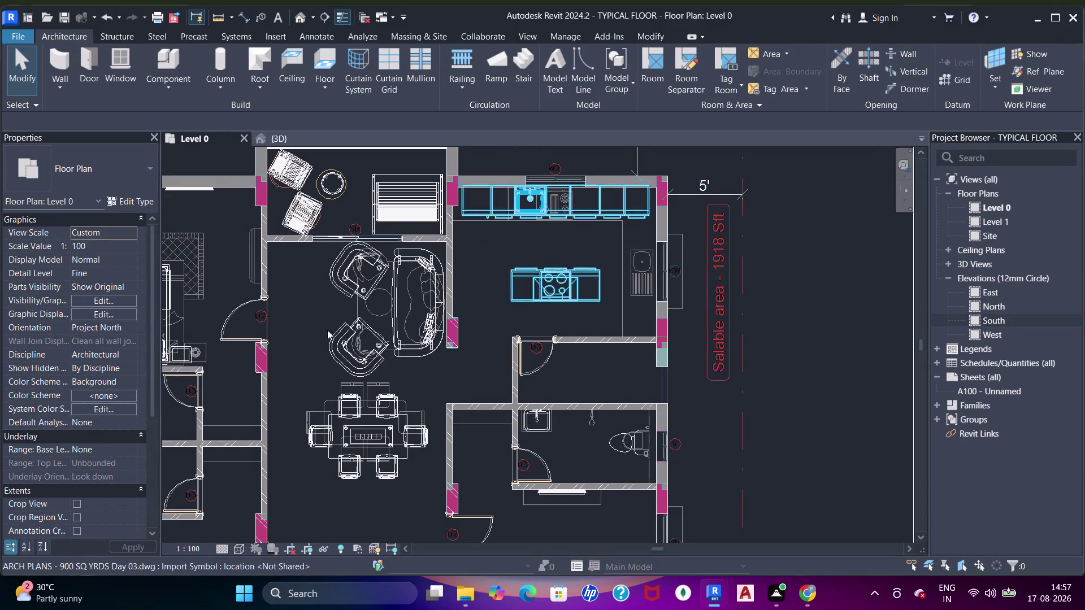
Pan across the Level 0 plan to centre the apartment blocks.
scroll(up, 3)
scroll(down, 3)
scroll(down, 3)
middle_drag(606, 319, 647, 226)
middle_drag(696, 380, 735, 253)
middle_drag(725, 383, 730, 293)
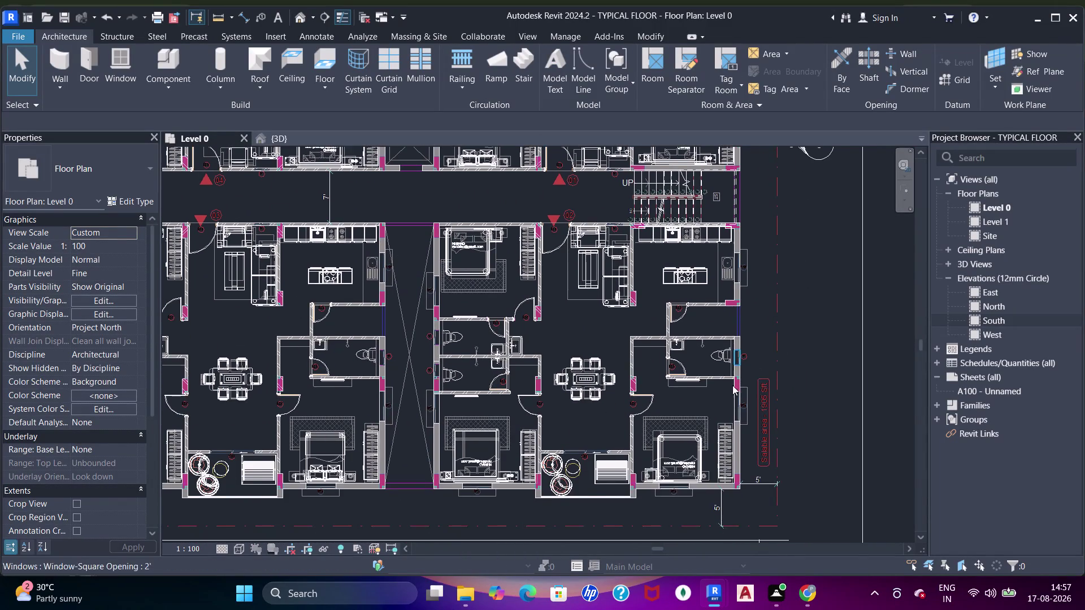
middle_drag(732, 386, 739, 340)
scroll(up, 3)
scroll(down, 3)
middle_drag(739, 340, 740, 340)
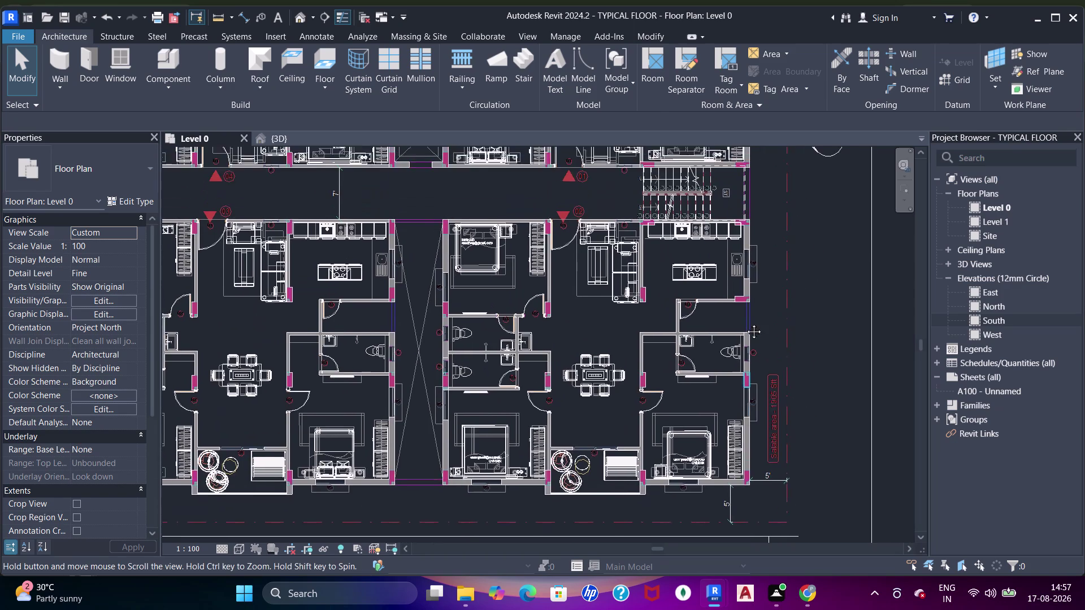
middle_drag(740, 341, 763, 271)
scroll(up, 3)
scroll(down, 3)
middle_drag(757, 303, 748, 356)
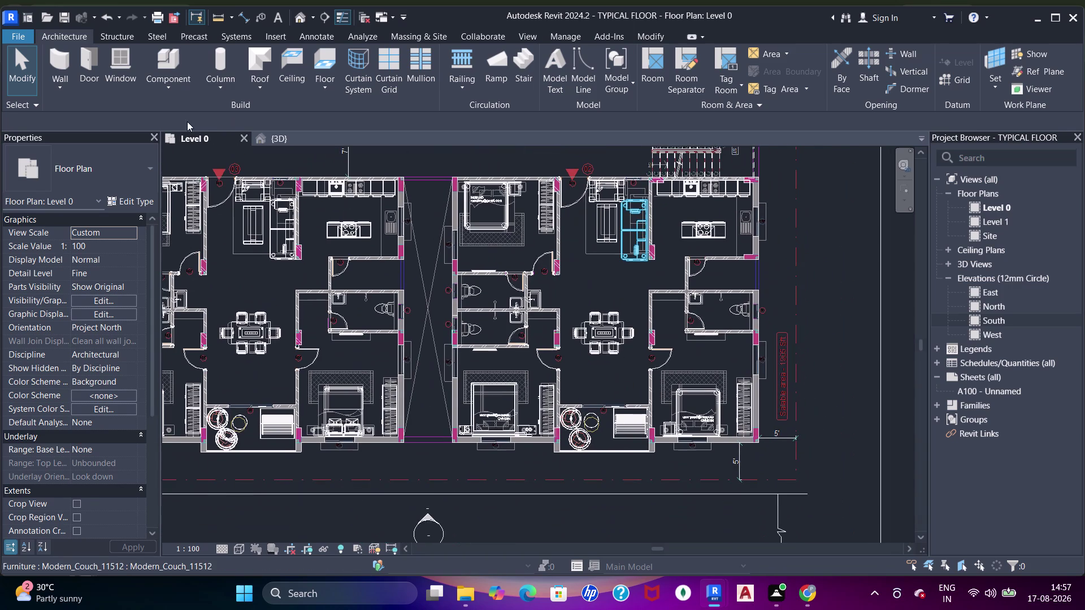
Orbit the 3D view to inspect the outer walls and toilet ventilator windows.
click(287, 137)
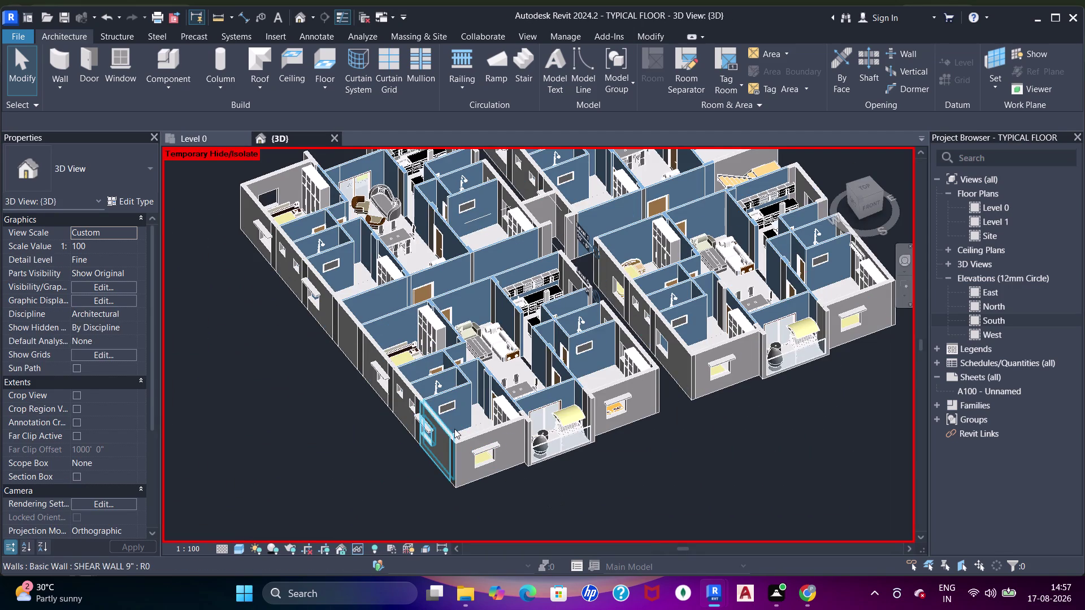
middle_drag(455, 431, 460, 400)
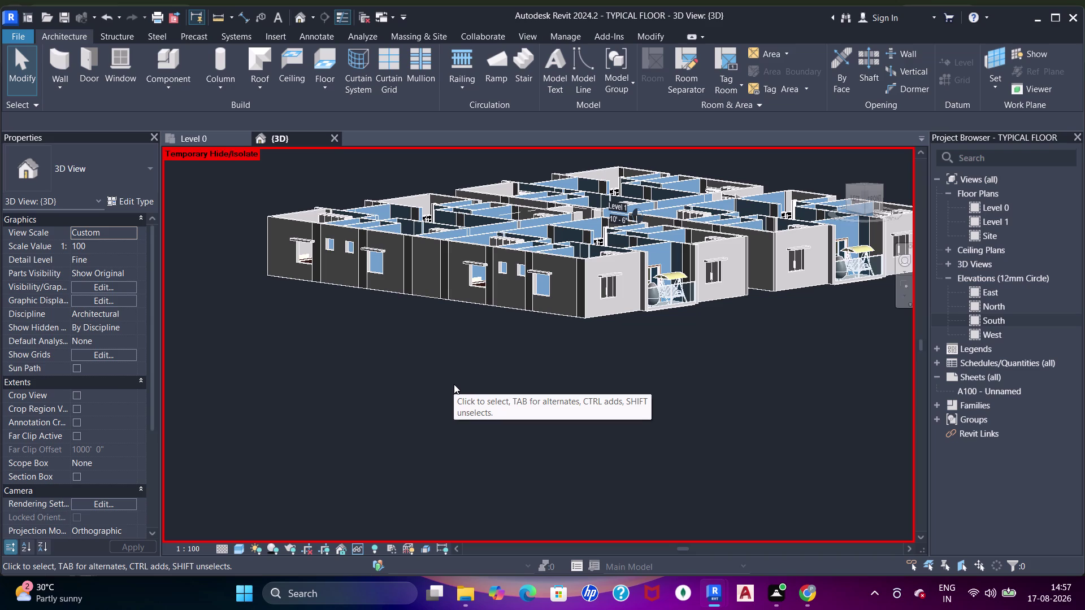
scroll(down, 3)
middle_drag(426, 245, 427, 270)
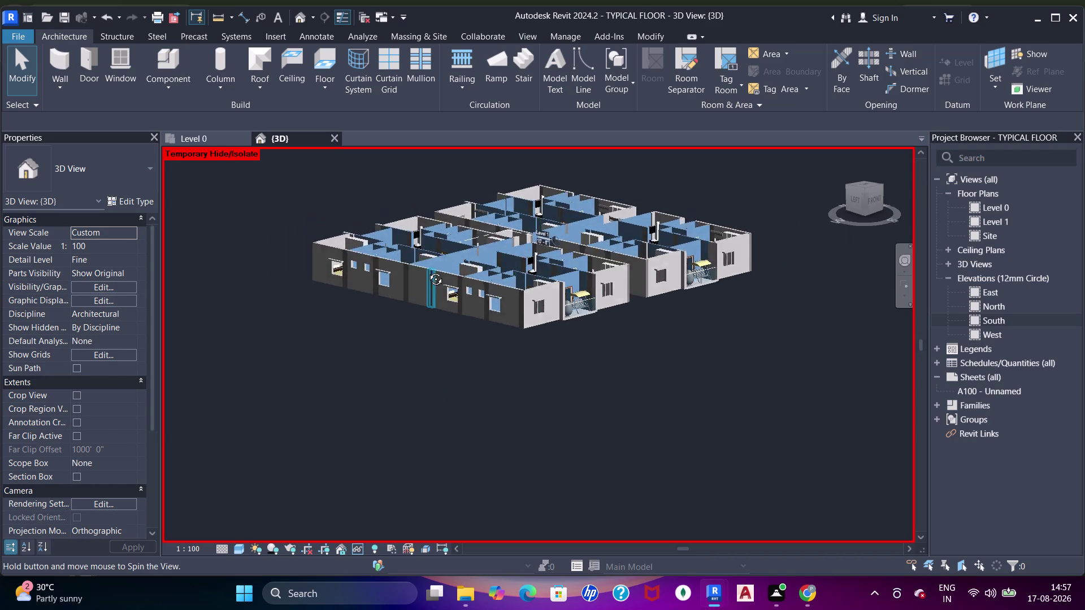
middle_drag(427, 271, 429, 292)
scroll(up, 3)
scroll(up, 3)
scroll(down, 3)
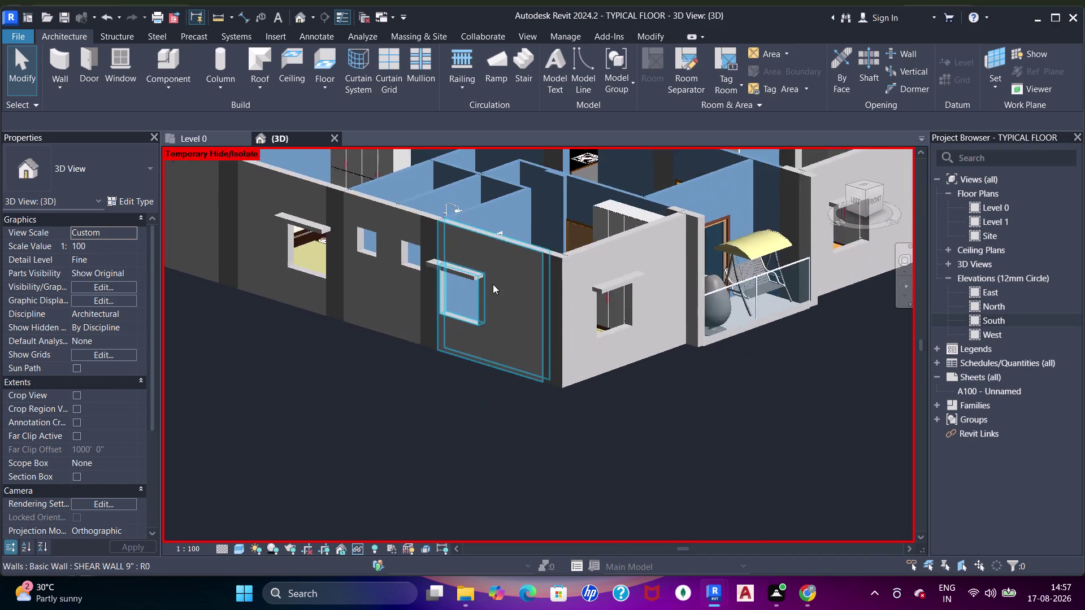
scroll(down, 3)
middle_drag(435, 282, 668, 282)
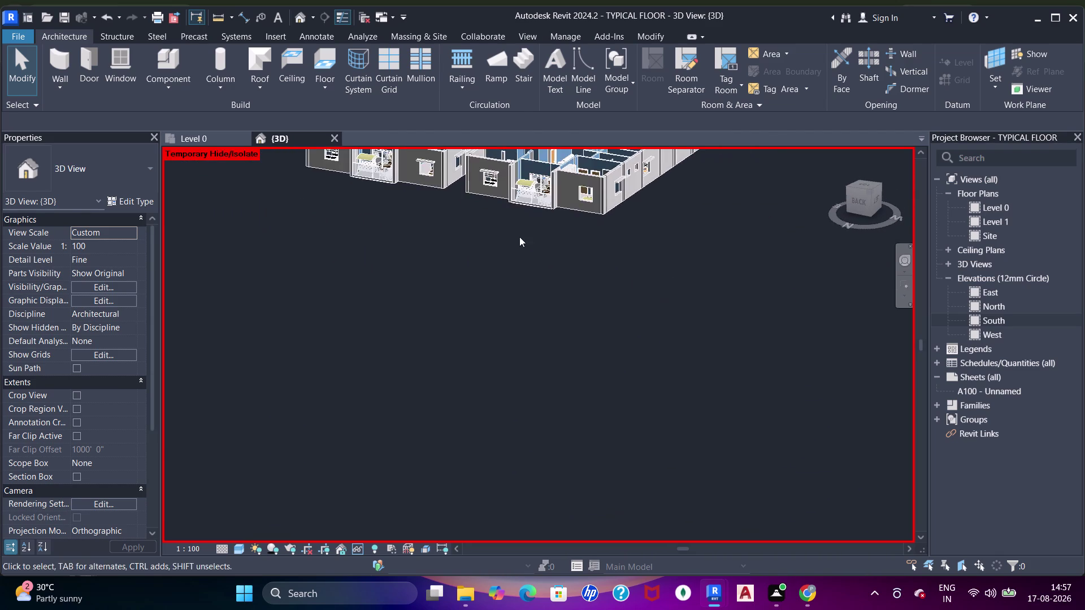
middle_drag(524, 250, 638, 424)
middle_drag(425, 335, 592, 328)
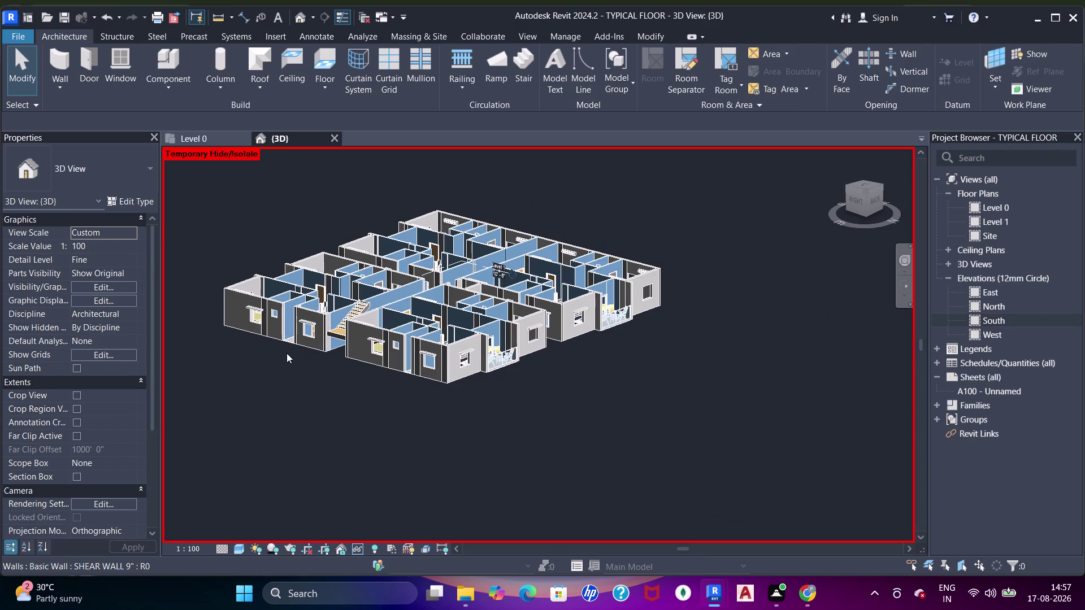
middle_drag(286, 353, 557, 383)
middle_drag(467, 378, 470, 378)
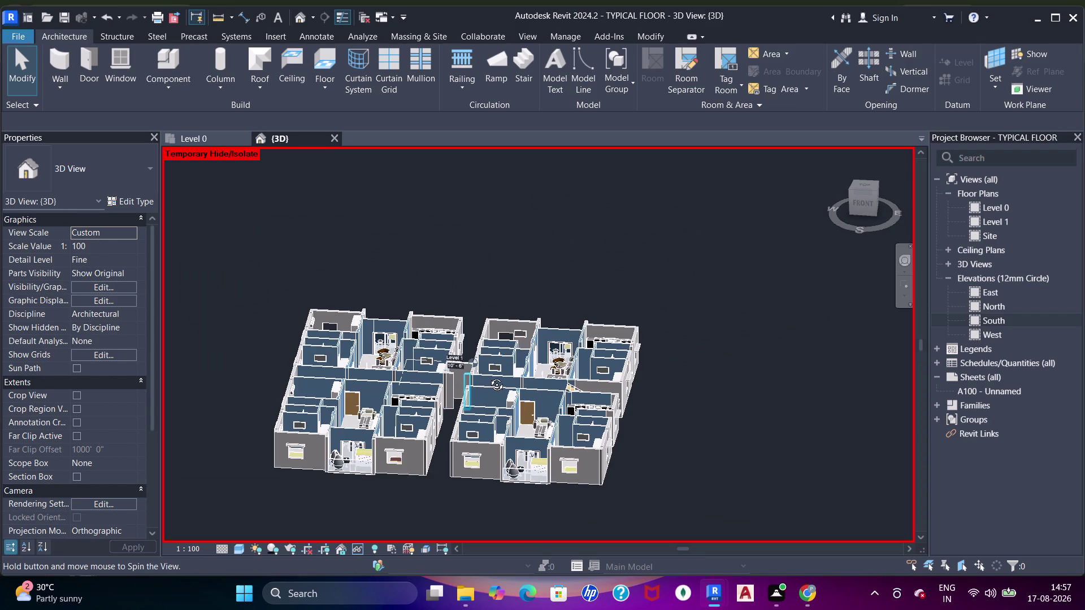
middle_drag(470, 378, 620, 350)
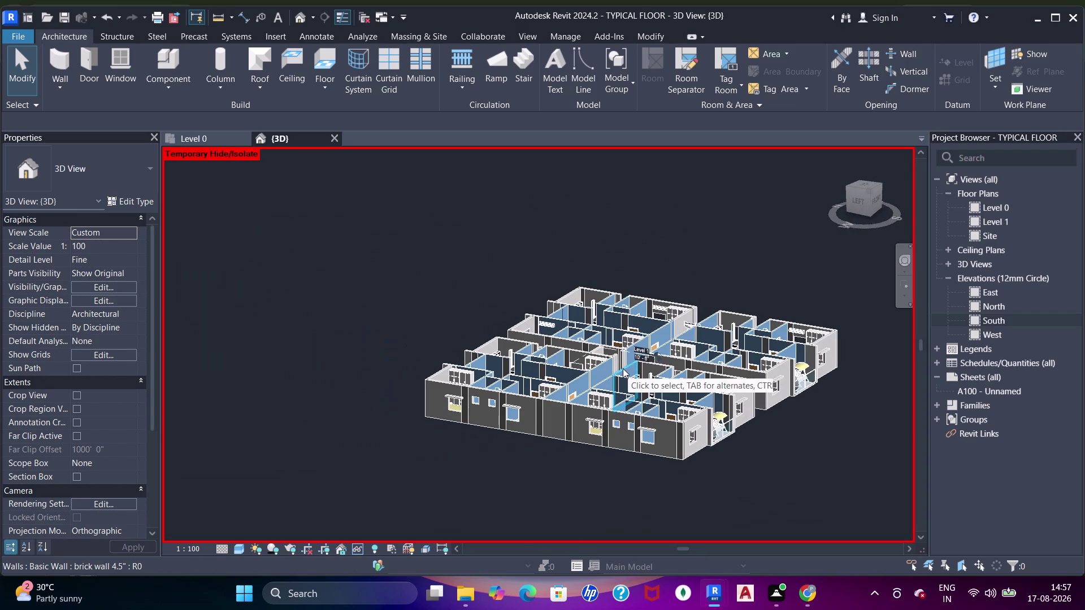
scroll(up, 3)
Back in the Level 0 plan, zoom in on the right-hand unit's toilet ventilator window.
click(180, 136)
scroll(down, 3)
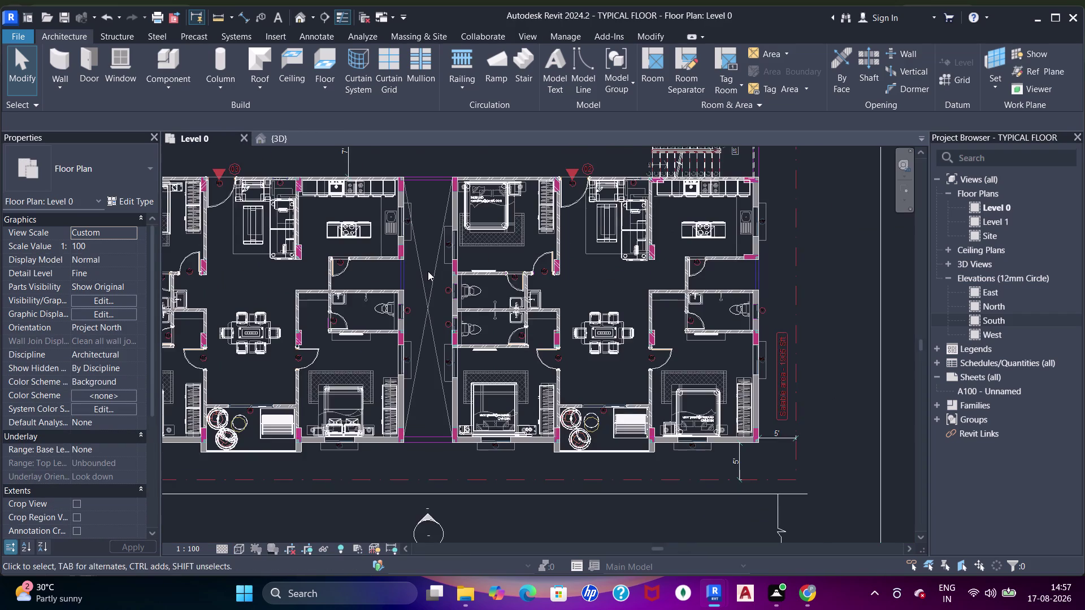
scroll(down, 3)
middle_drag(705, 234, 651, 301)
scroll(up, 3)
scroll(up, 3)
middle_drag(456, 409, 512, 324)
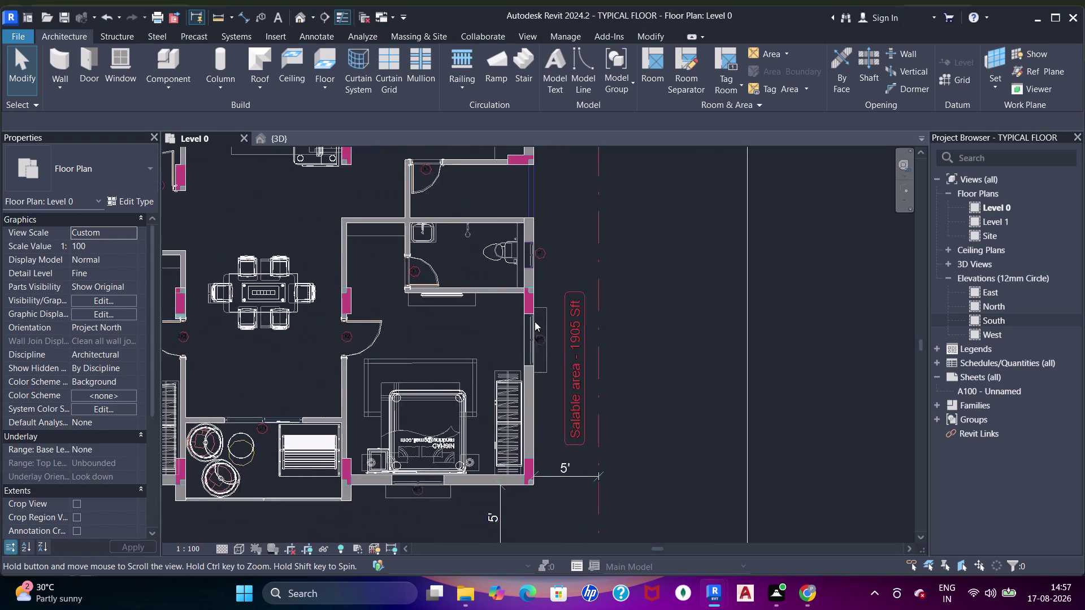
scroll(up, 3)
scroll(down, 3)
middle_drag(572, 204, 567, 362)
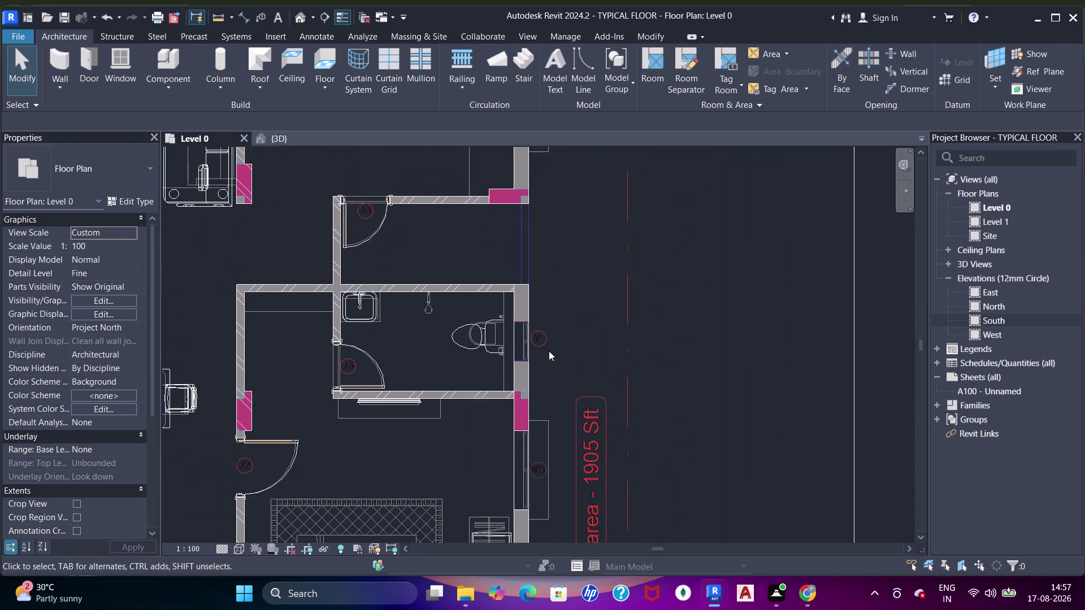
scroll(up, 3)
middle_drag(535, 288, 536, 328)
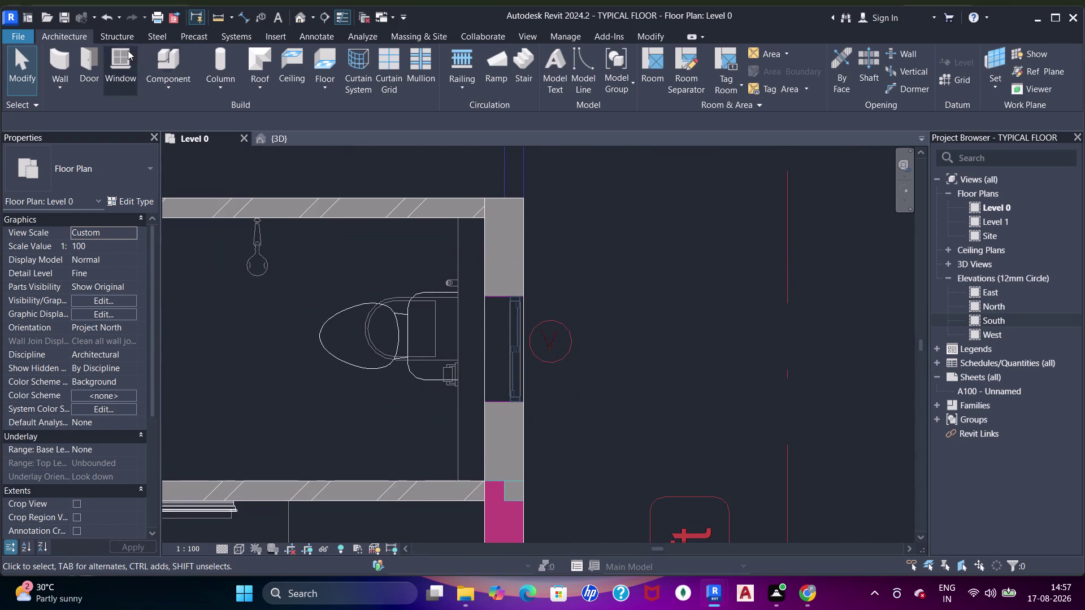
click(321, 62)
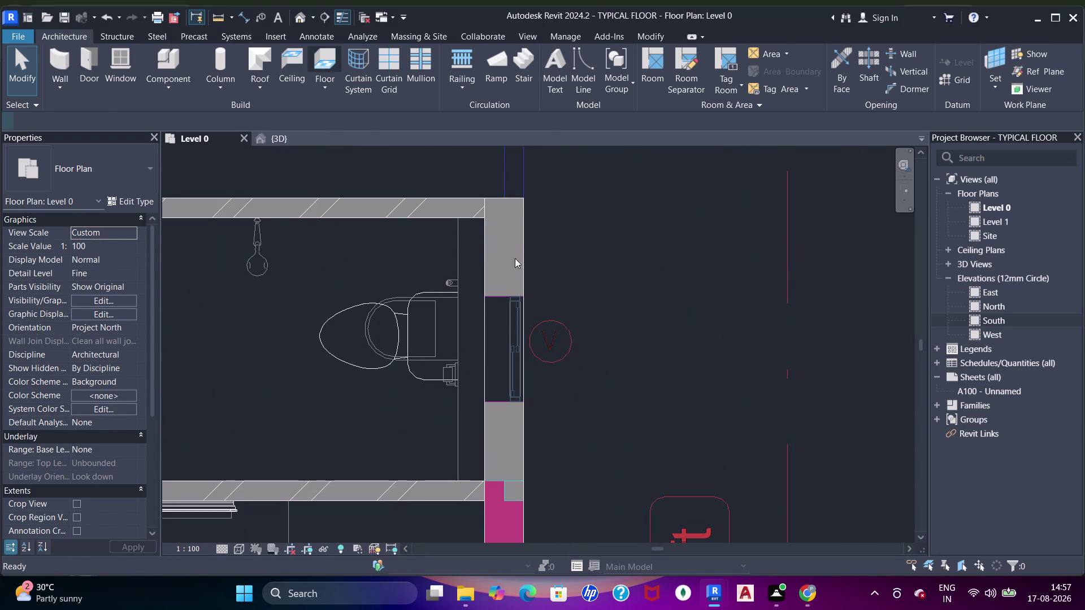
scroll(up, 3)
middle_drag(530, 318, 527, 287)
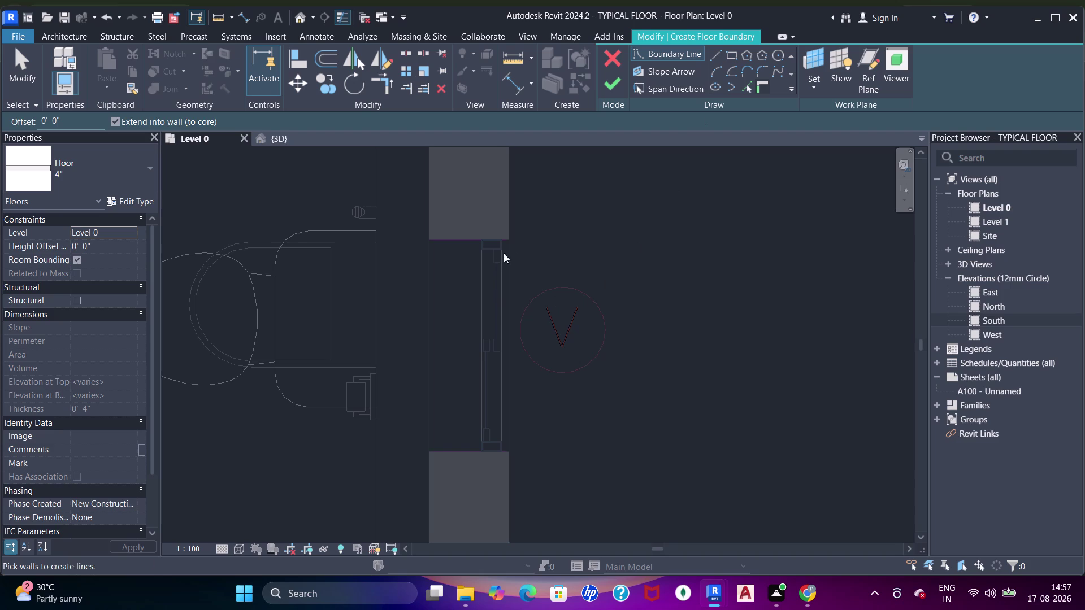
Draw the top, side and bottom boundary lines around the ventilator window.
click(720, 56)
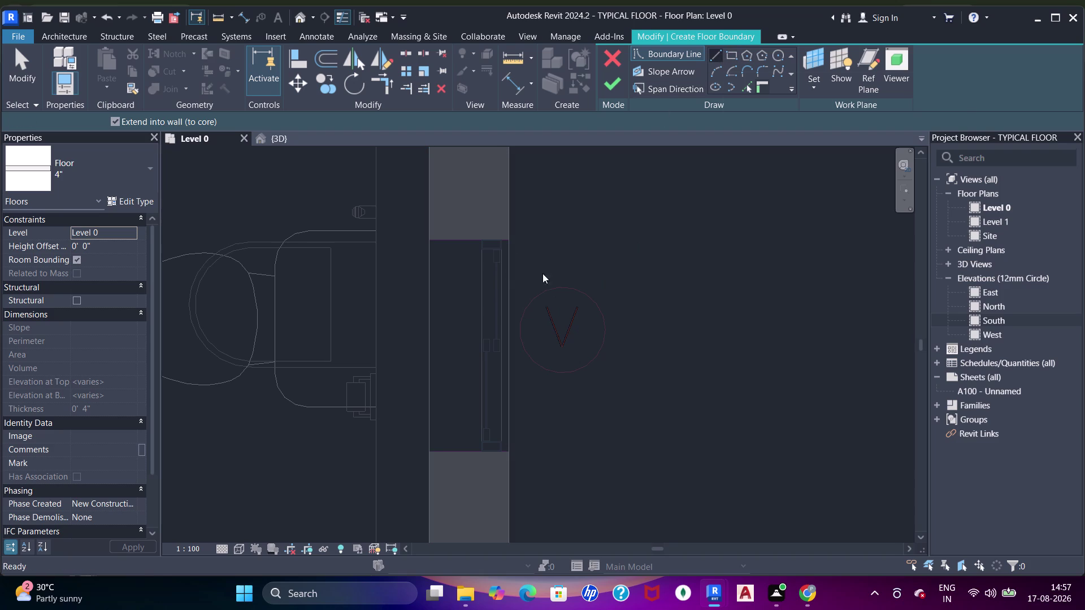
click(506, 236)
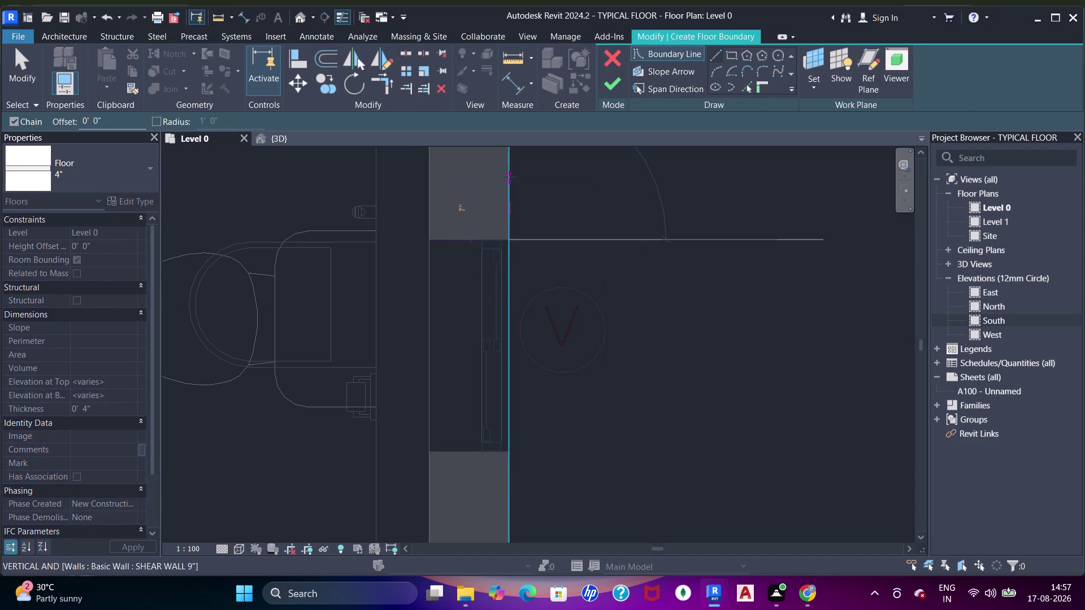
click(509, 186)
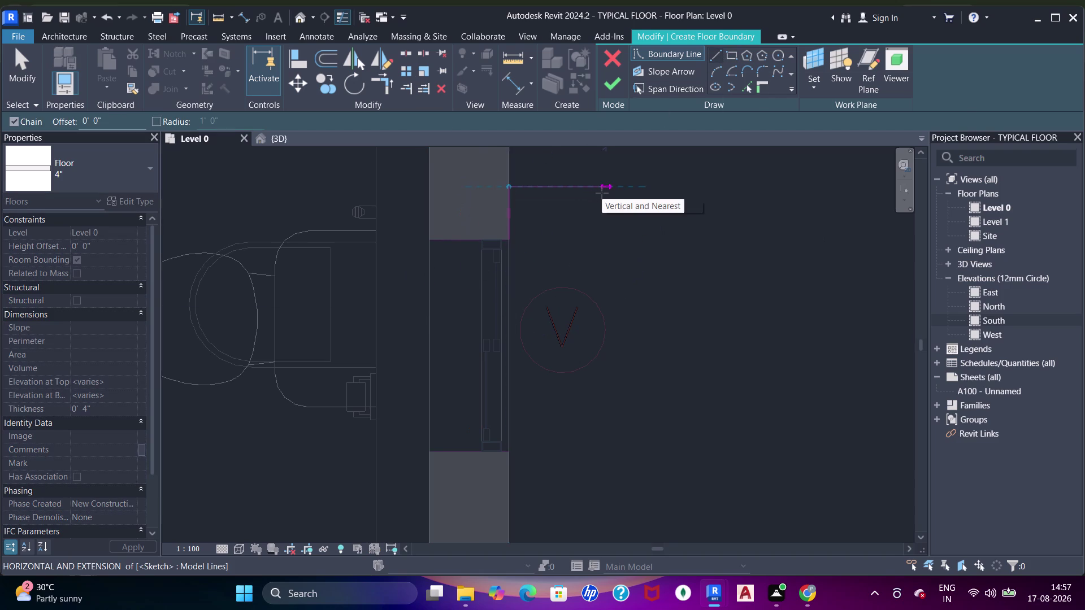
middle_drag(599, 197, 593, 295)
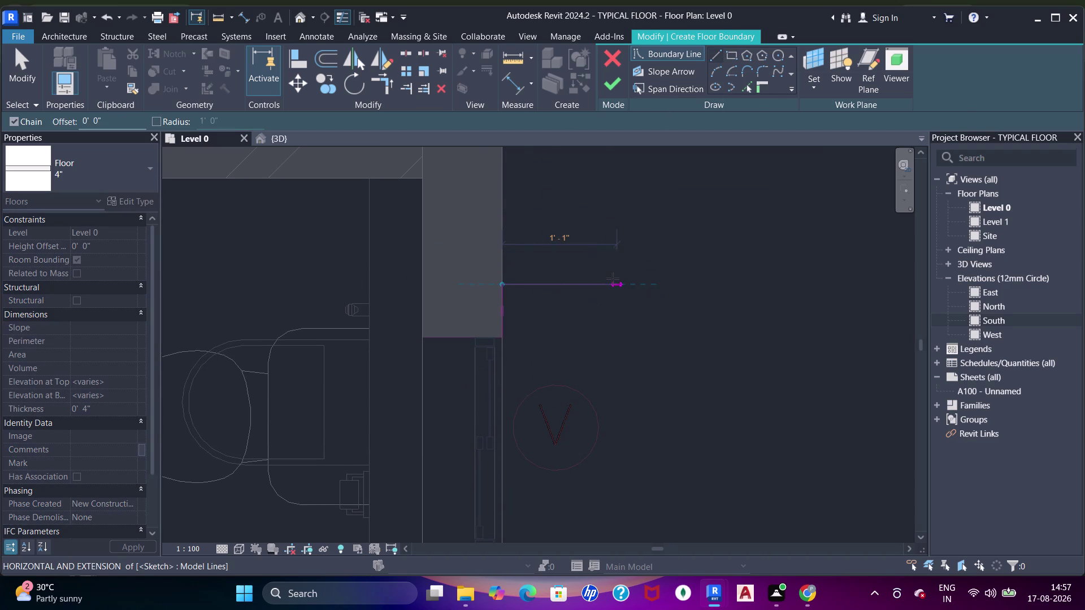
click(604, 278)
scroll(down, 3)
middle_drag(608, 401, 594, 185)
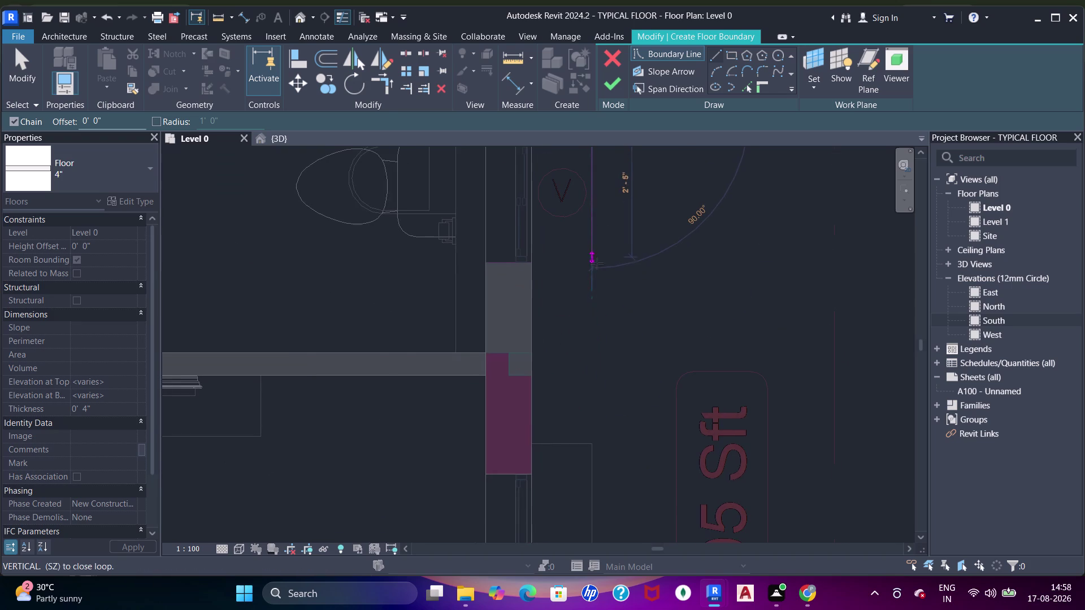
click(596, 282)
key(Escape)
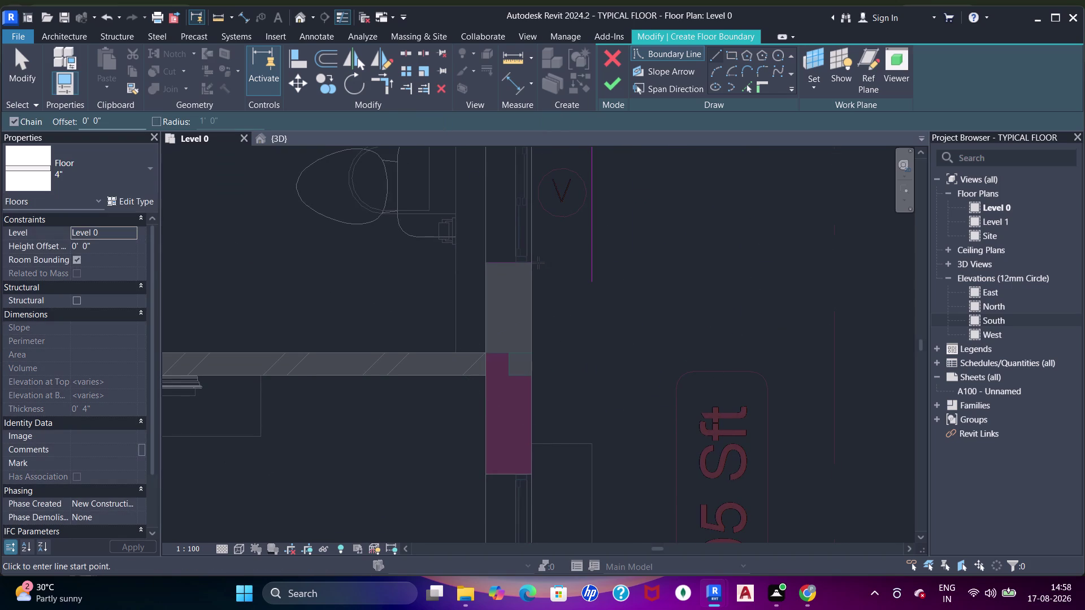
click(534, 261)
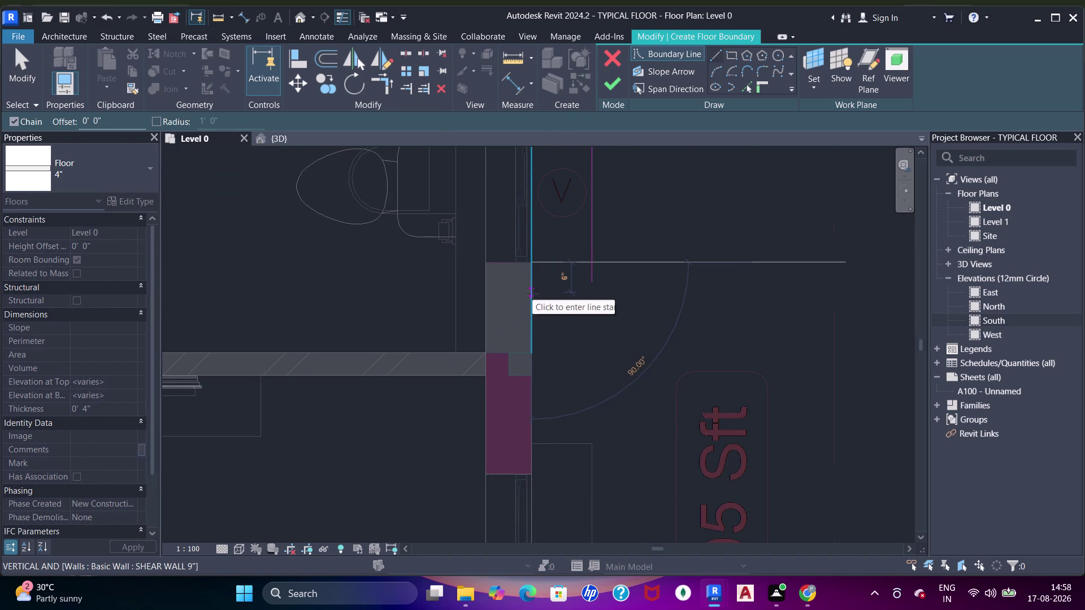
click(532, 294)
click(579, 291)
key(Escape)
key(Escape)
Close the rectangle's corners with Trim/Extend to Corner (TR).
key(t)
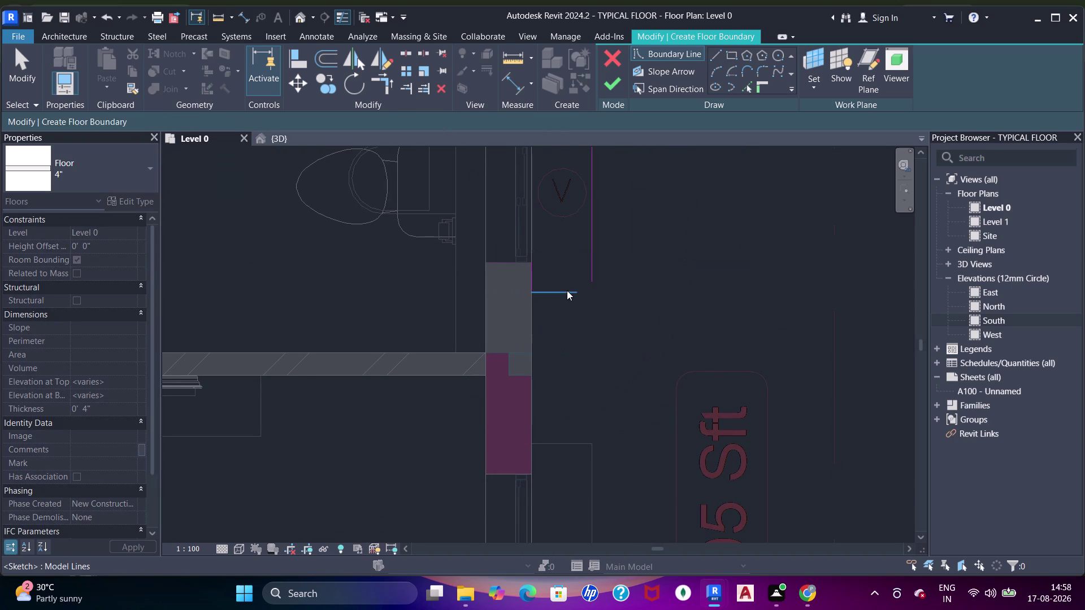
key(r)
click(568, 291)
drag(591, 276, 580, 280)
click(533, 275)
scroll(down, 3)
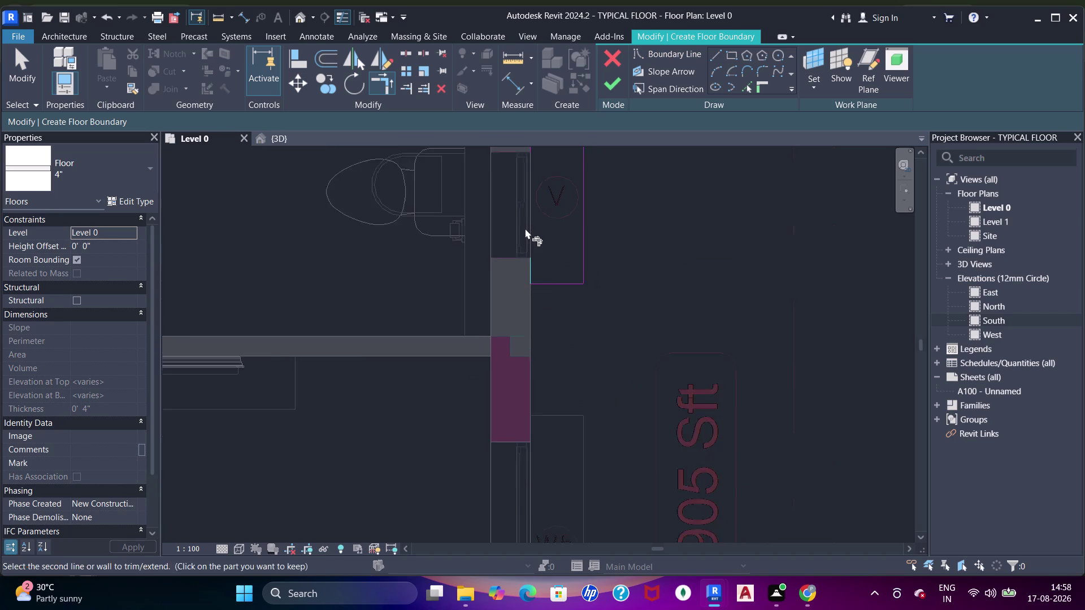
scroll(down, 3)
middle_drag(527, 226, 548, 372)
click(557, 305)
click(553, 302)
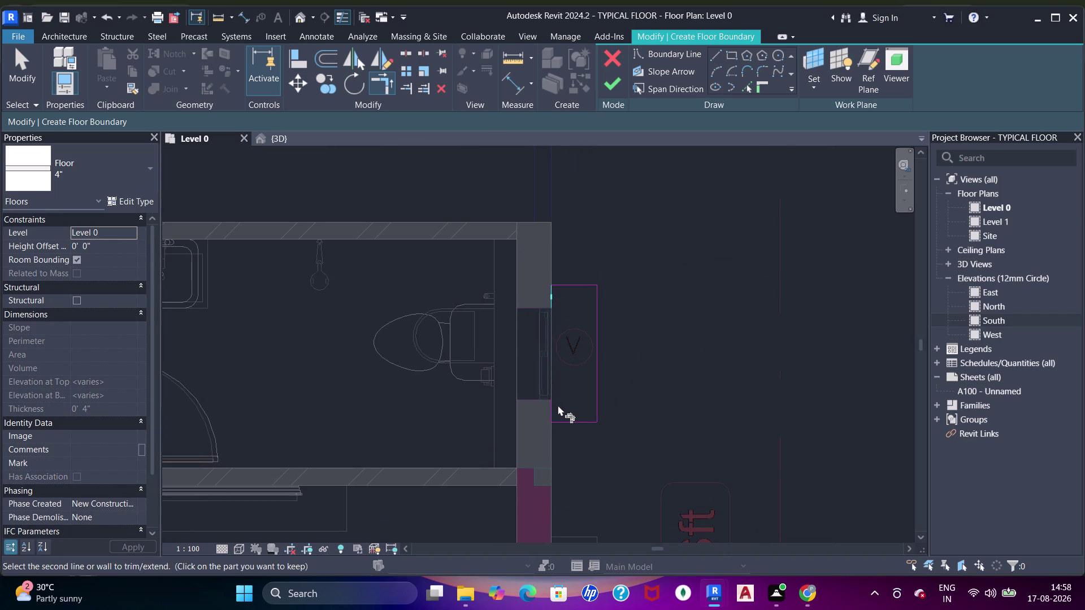
click(558, 405)
click(554, 405)
click(552, 307)
scroll(down, 3)
middle_drag(562, 275, 531, 261)
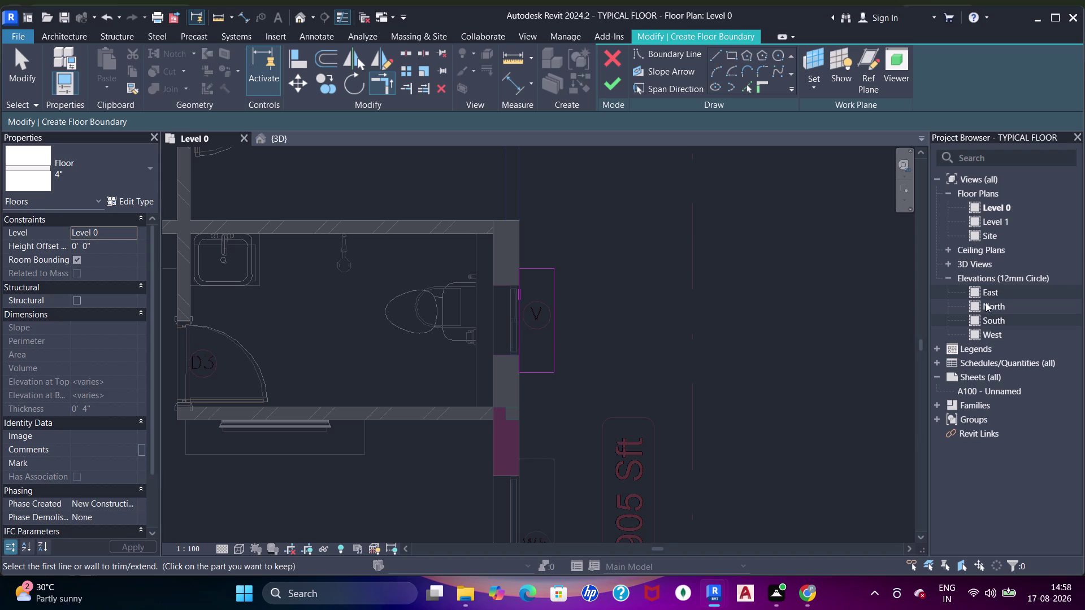
scroll(down, 3)
scroll(up, 3)
scroll(down, 3)
middle_drag(571, 337, 593, 368)
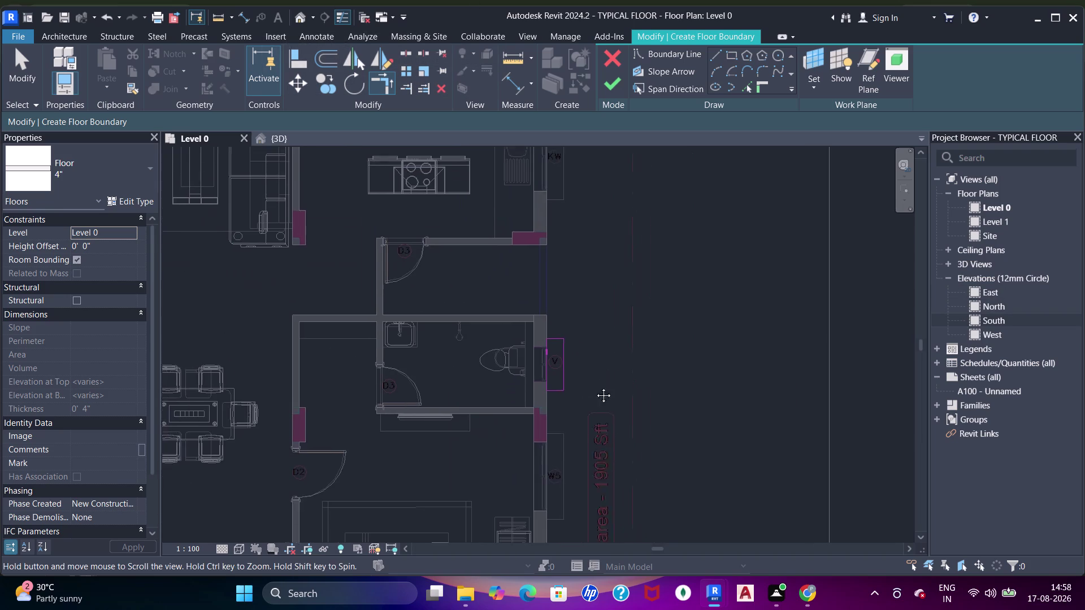
middle_drag(592, 368, 597, 403)
scroll(down, 3)
middle_drag(583, 378, 589, 338)
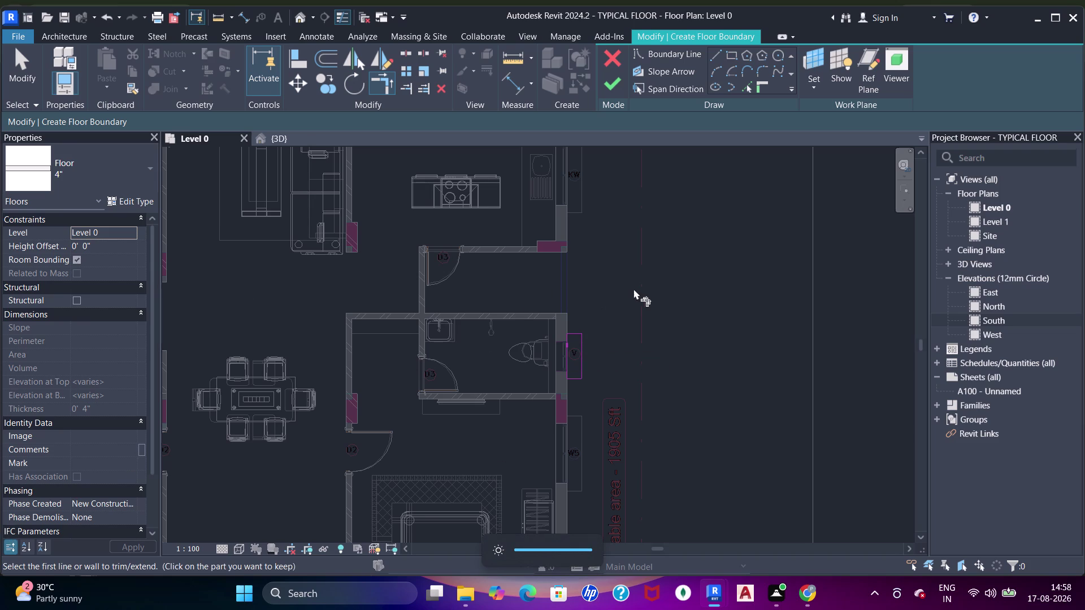
scroll(down, 3)
middle_drag(623, 331, 612, 366)
scroll(up, 3)
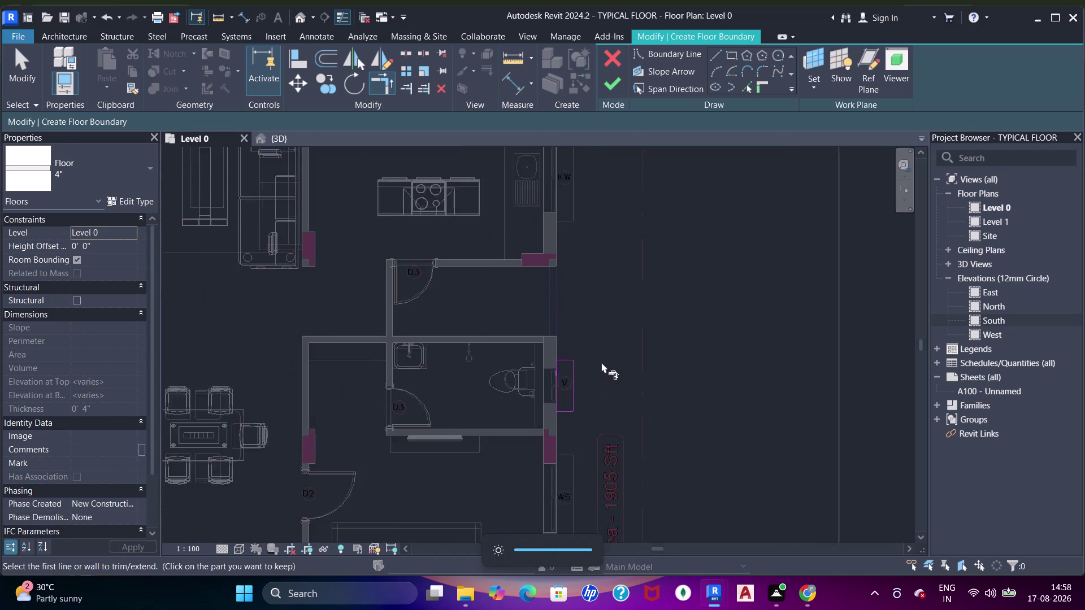
Window-select all lines of the small floor sketch and pick the move start point.
key(Escape)
key(Escape)
key(Escape)
drag(606, 329, 529, 447)
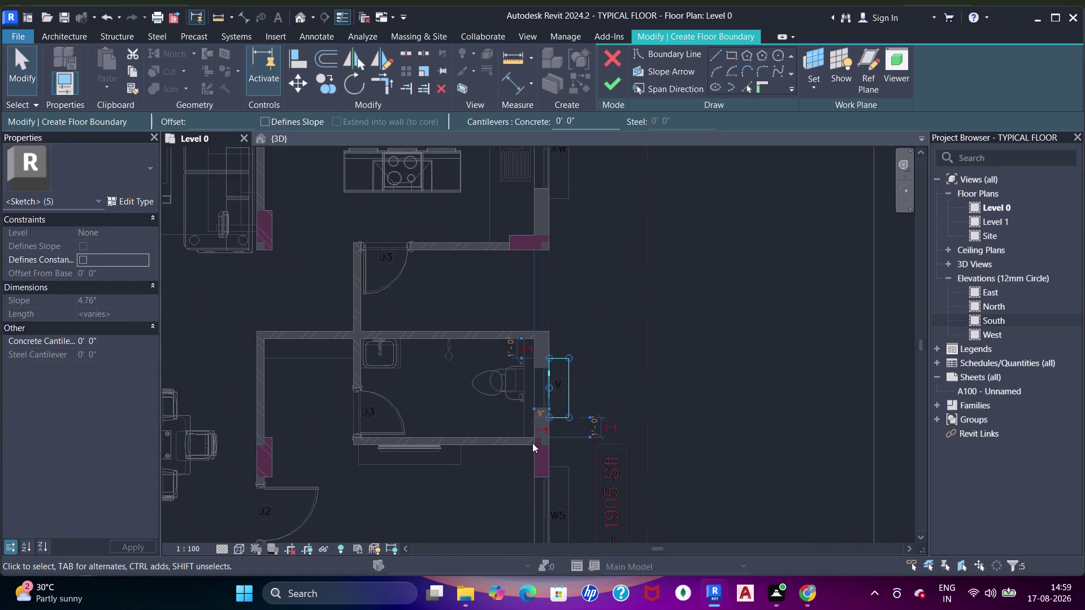
key(c)
key(o)
scroll(up, 3)
scroll(up, 3)
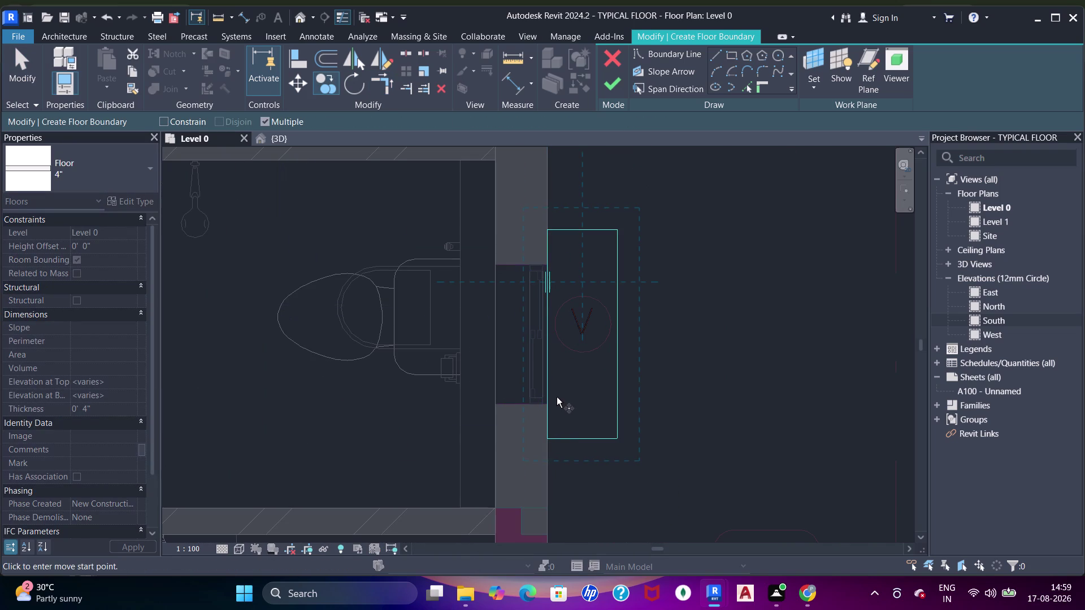
click(553, 399)
Place the sketch rectangle on the wall over the toilet ventilator window.
scroll(down, 3)
middle_drag(579, 232, 567, 463)
scroll(down, 3)
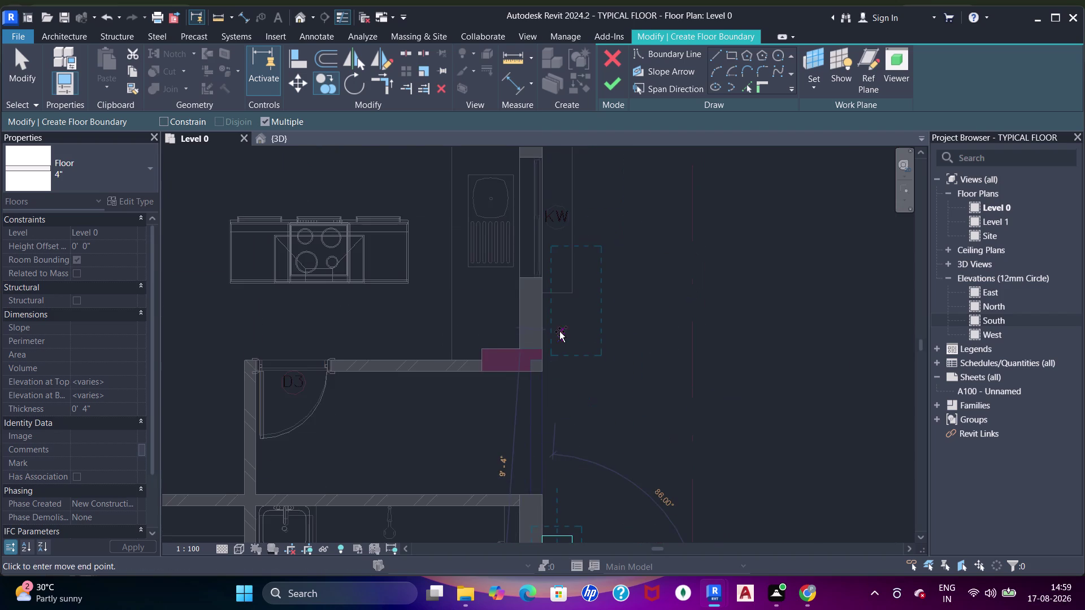
middle_drag(557, 264, 561, 474)
middle_drag(561, 265, 572, 425)
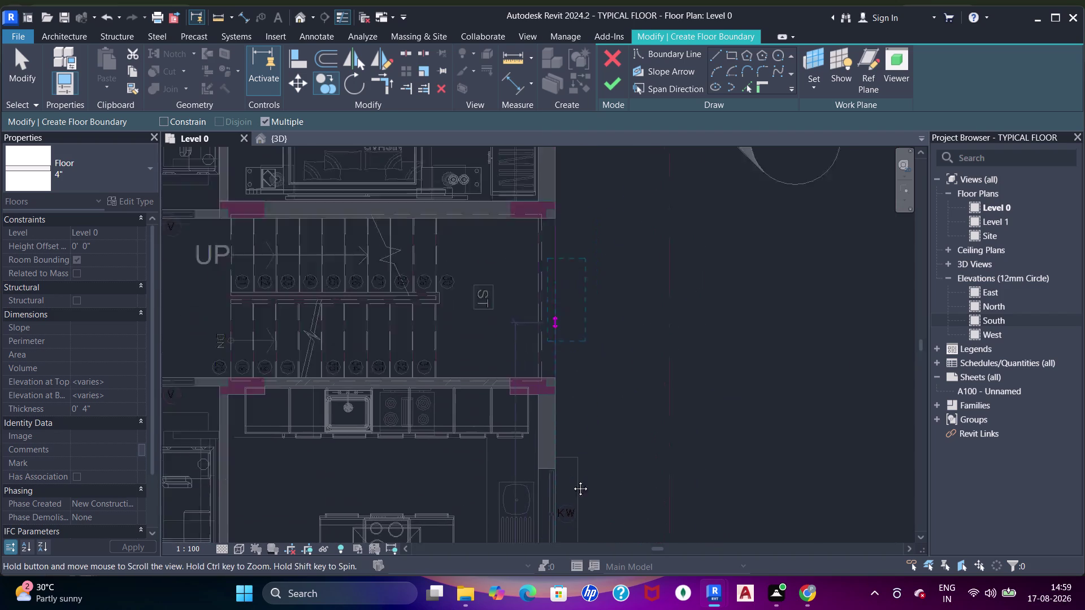
middle_drag(572, 425, 570, 511)
middle_drag(579, 323, 575, 578)
scroll(up, 3)
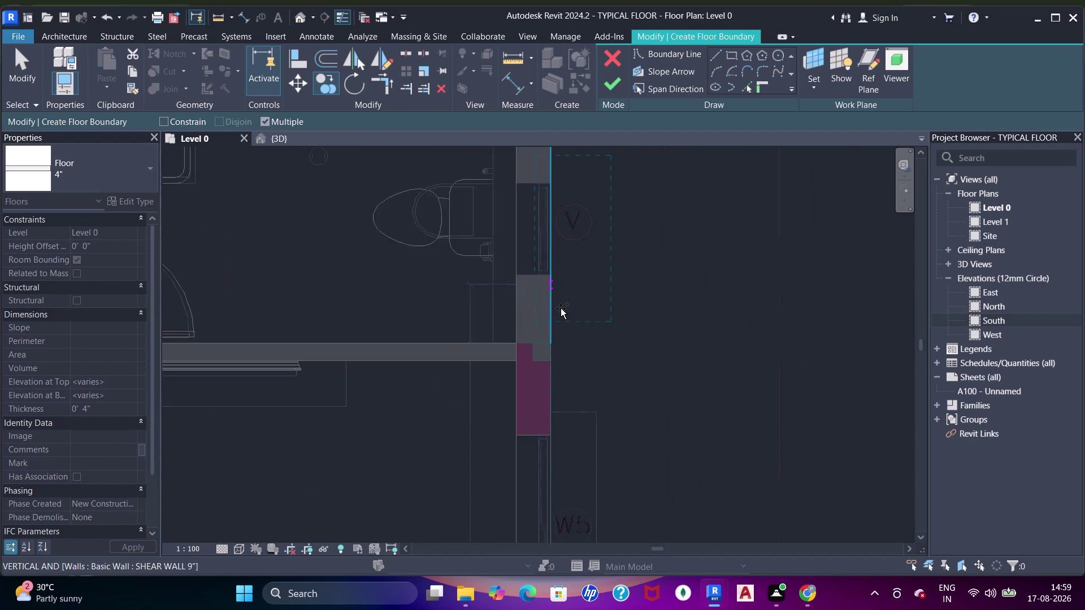
scroll(up, 3)
click(537, 234)
scroll(down, 3)
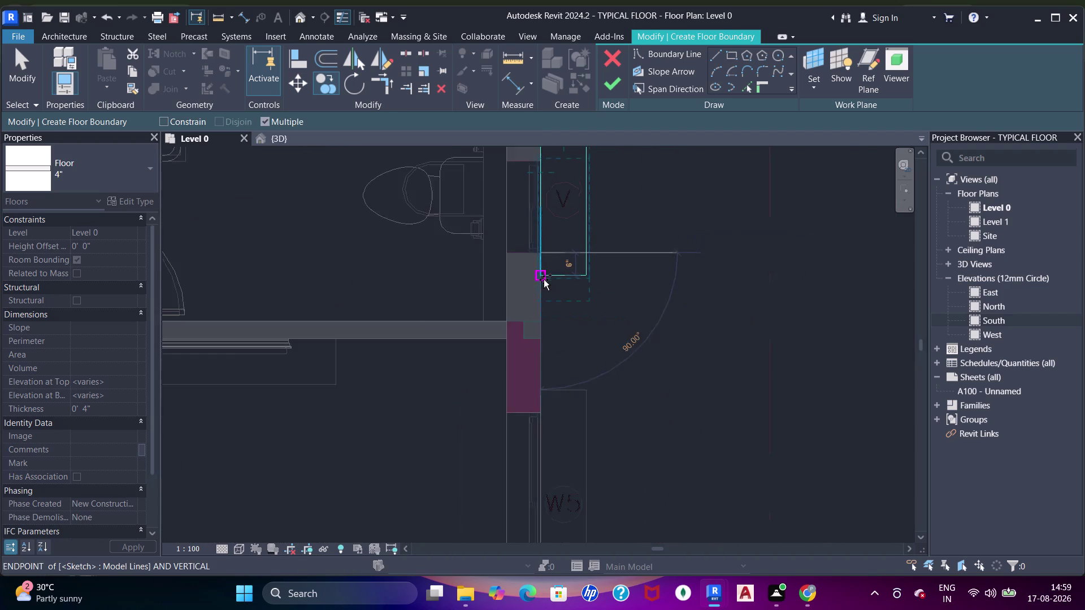
scroll(down, 3)
middle_drag(558, 362, 576, 464)
middle_drag(588, 212, 585, 288)
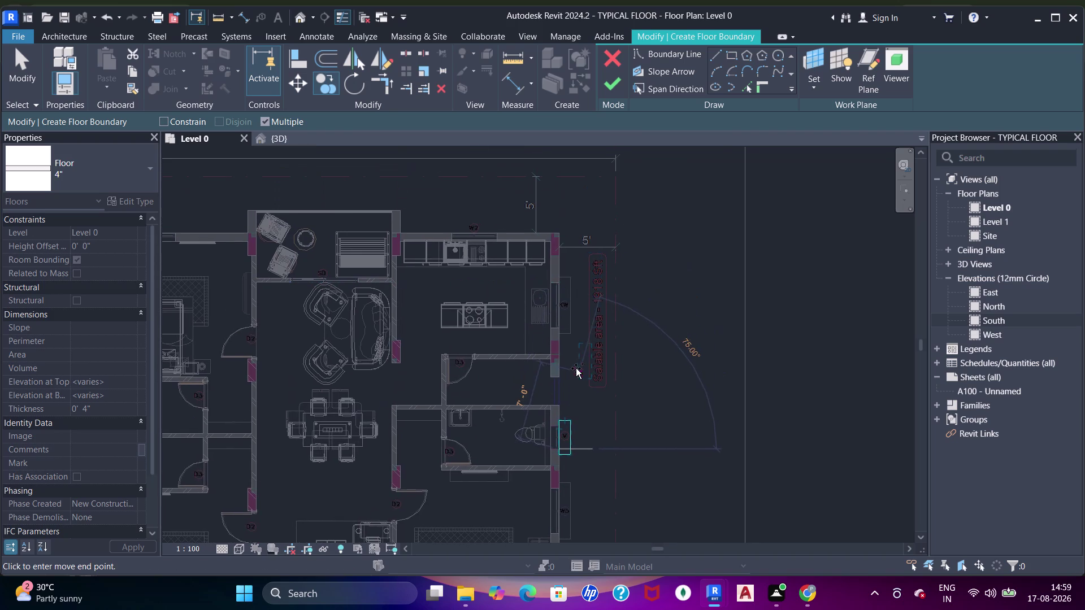
scroll(down, 3)
middle_drag(583, 403, 635, 157)
middle_drag(582, 438, 591, 265)
scroll(up, 3)
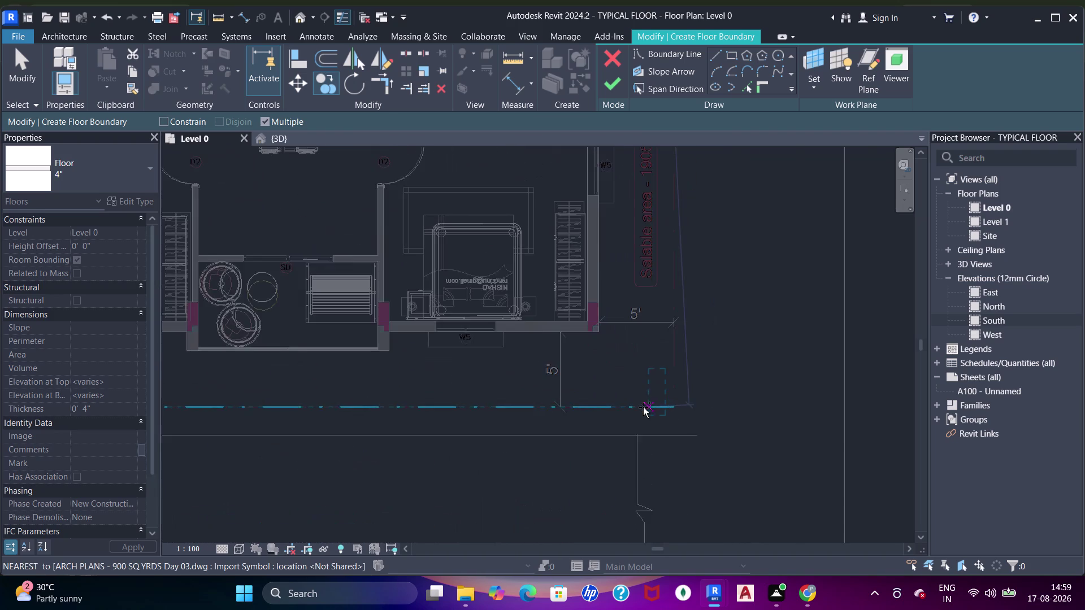
scroll(down, 3)
middle_drag(448, 297, 734, 309)
scroll(up, 3)
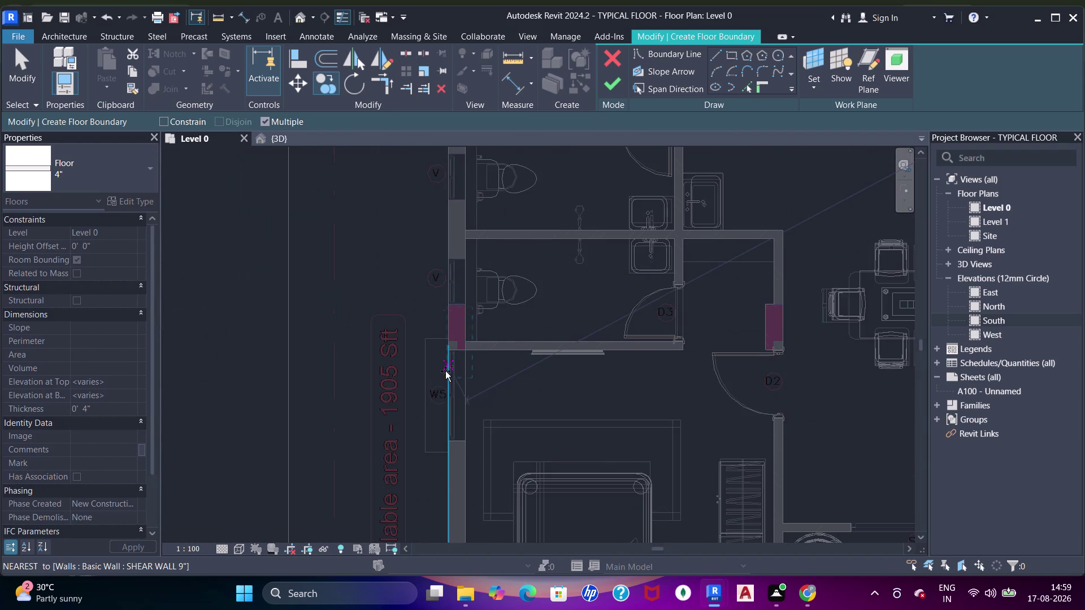
scroll(up, 3)
middle_drag(471, 230, 471, 355)
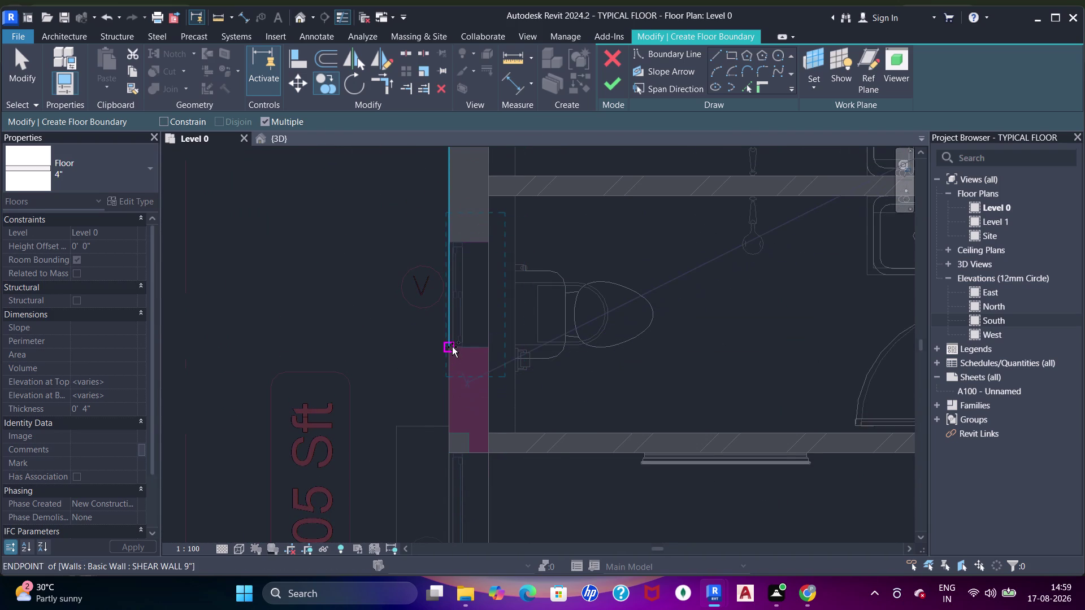
click(452, 347)
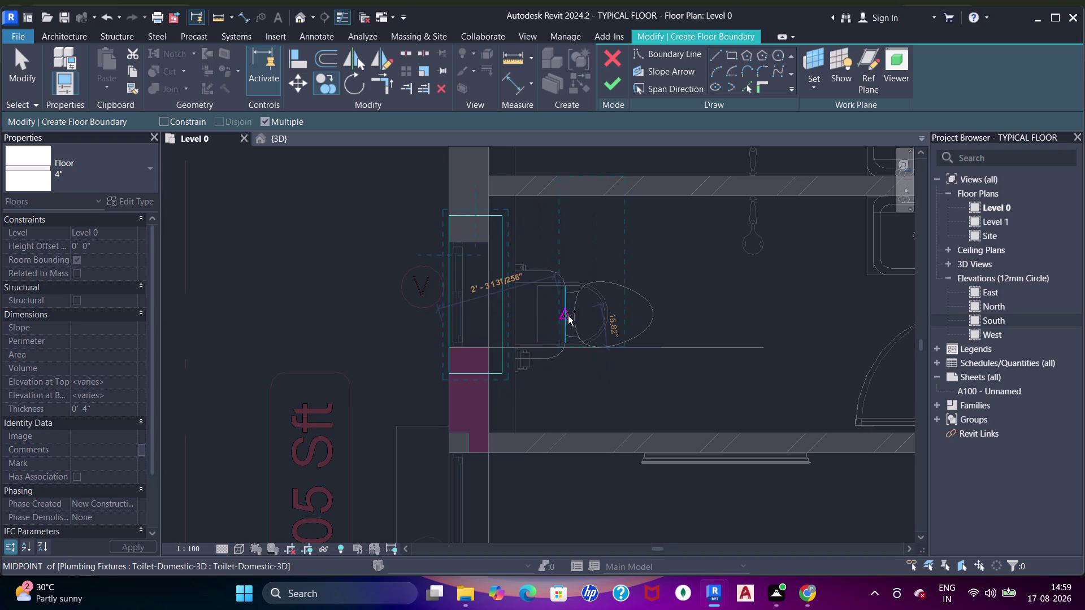
Try aligning the floor sketch lines to the window edge, dismissing a line-too-short error.
key(Escape)
key(Escape)
key(Escape)
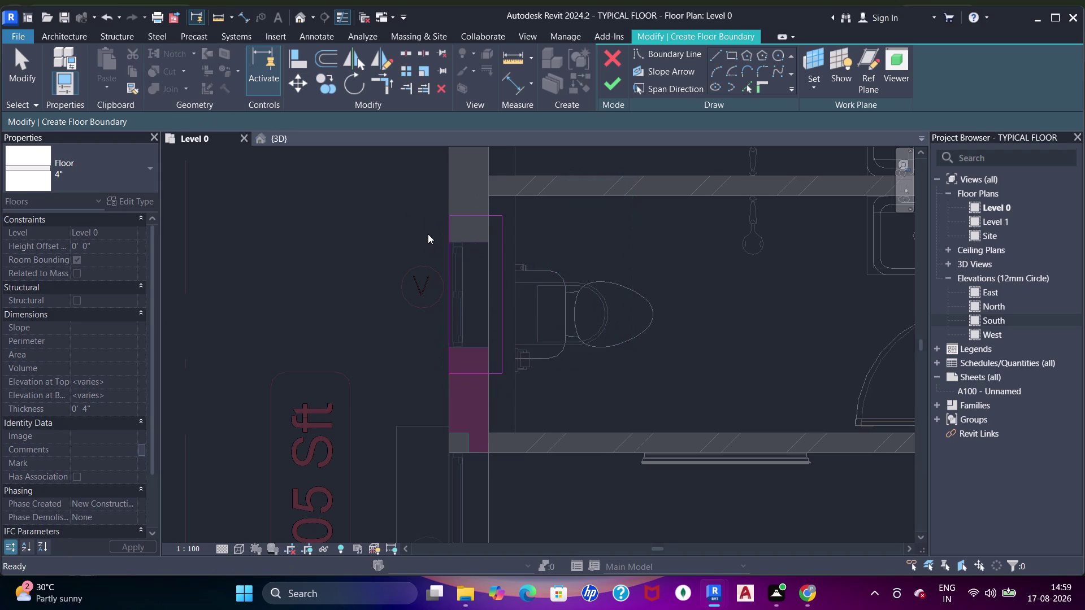
drag(415, 184, 536, 417)
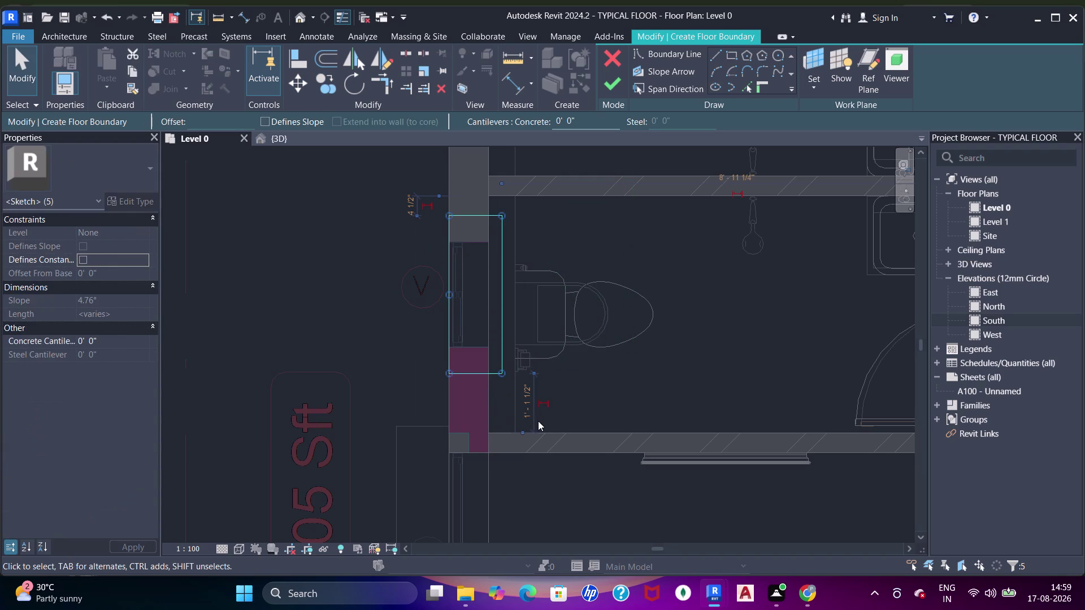
key(a)
key(a)
key(a)
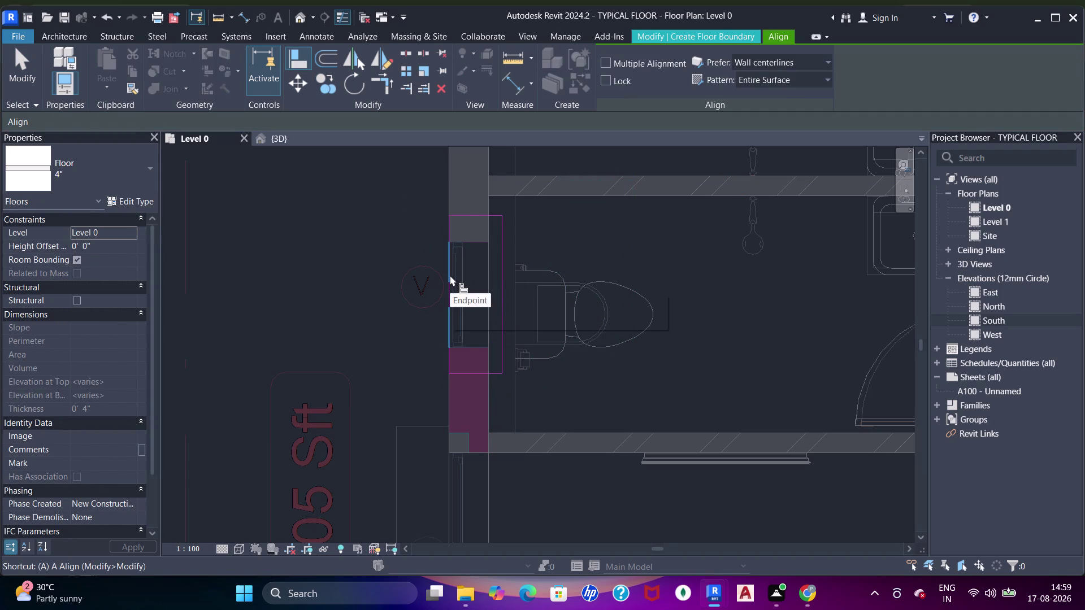
click(450, 275)
click(501, 291)
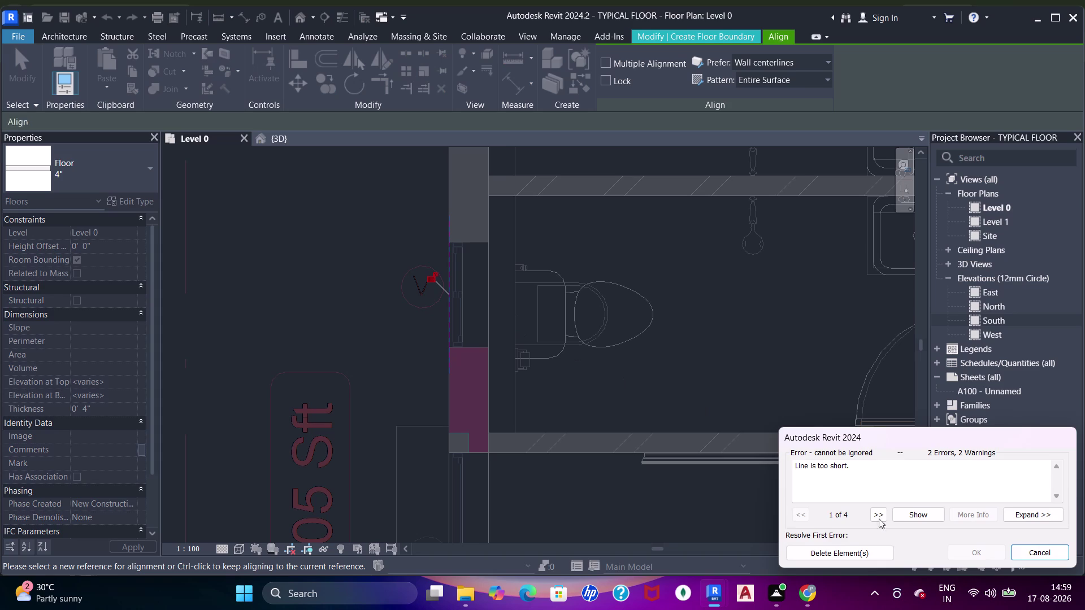
click(1045, 550)
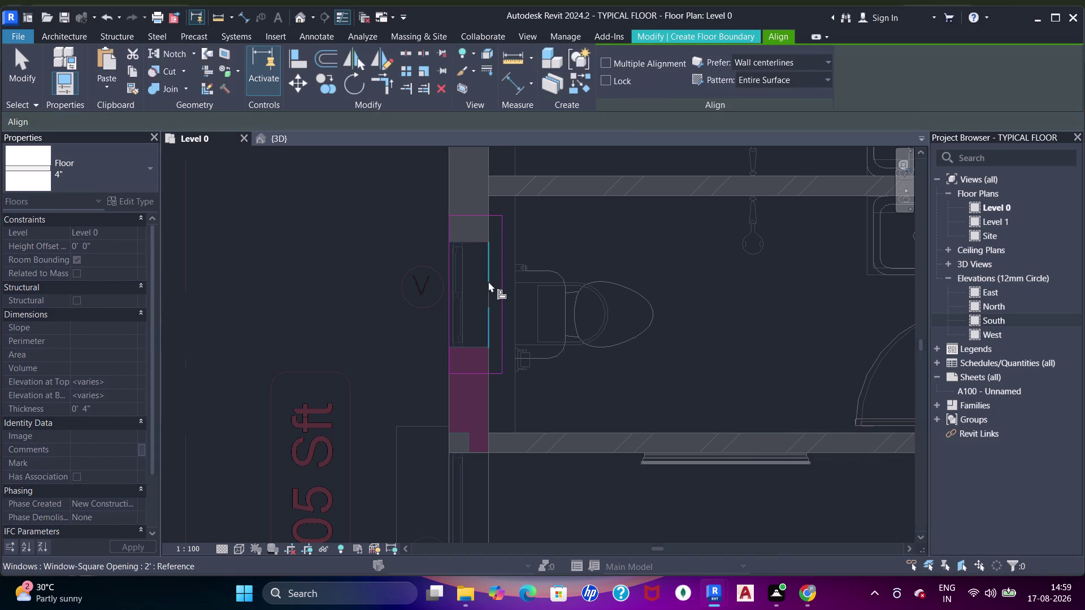
key(Escape)
key(Escape)
key(Escape)
Nudge the boundary rectangle left, then try aligning it to the window face and undo.
drag(422, 202, 558, 408)
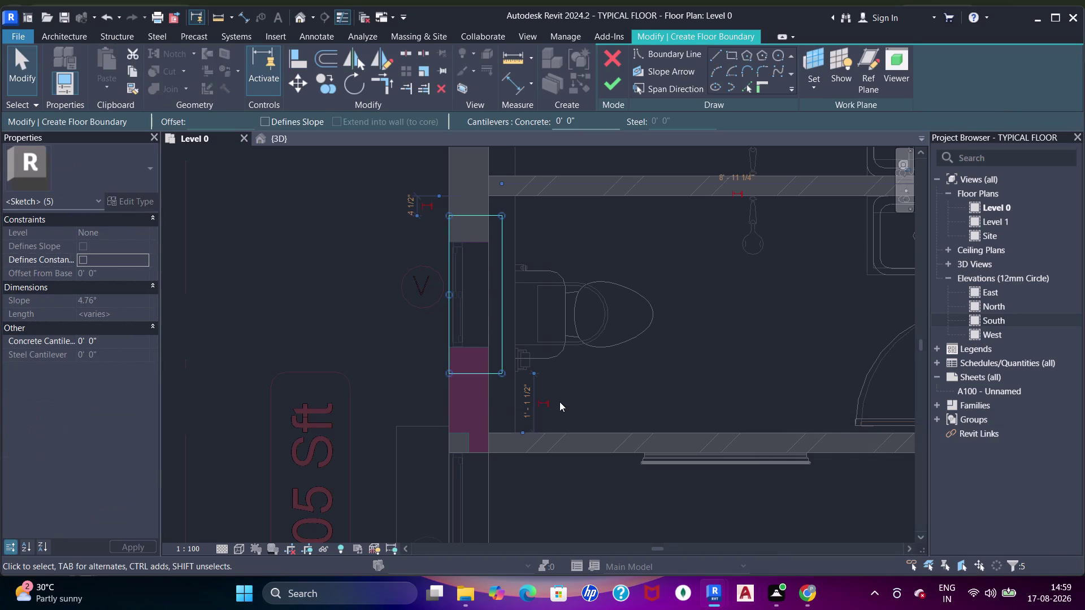
key(Left)
key(Left)
key(Left)
key(Left)
key(Left)
key(Left)
key(Left)
key(Left)
key(Left)
key(Left)
key(Left)
key(Left)
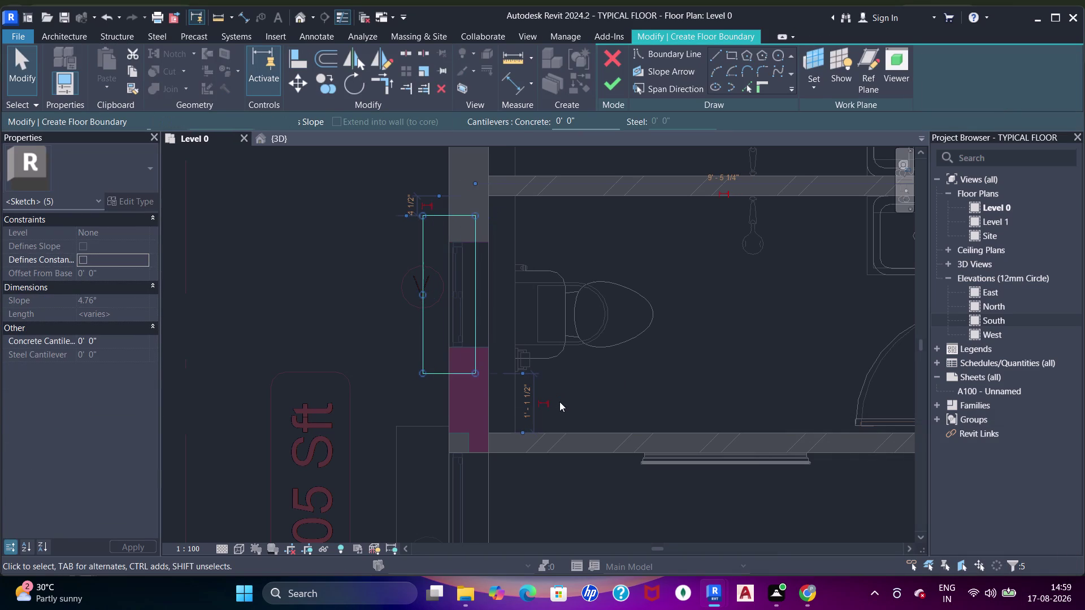
key(Left)
key(a)
key(a)
key(a)
scroll(up, 3)
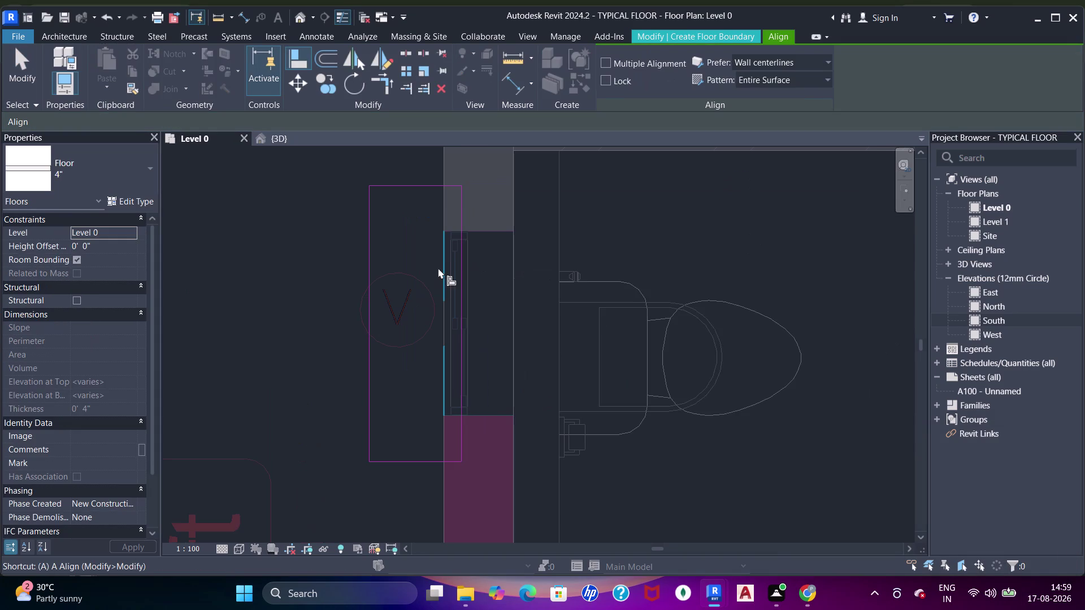
click(447, 222)
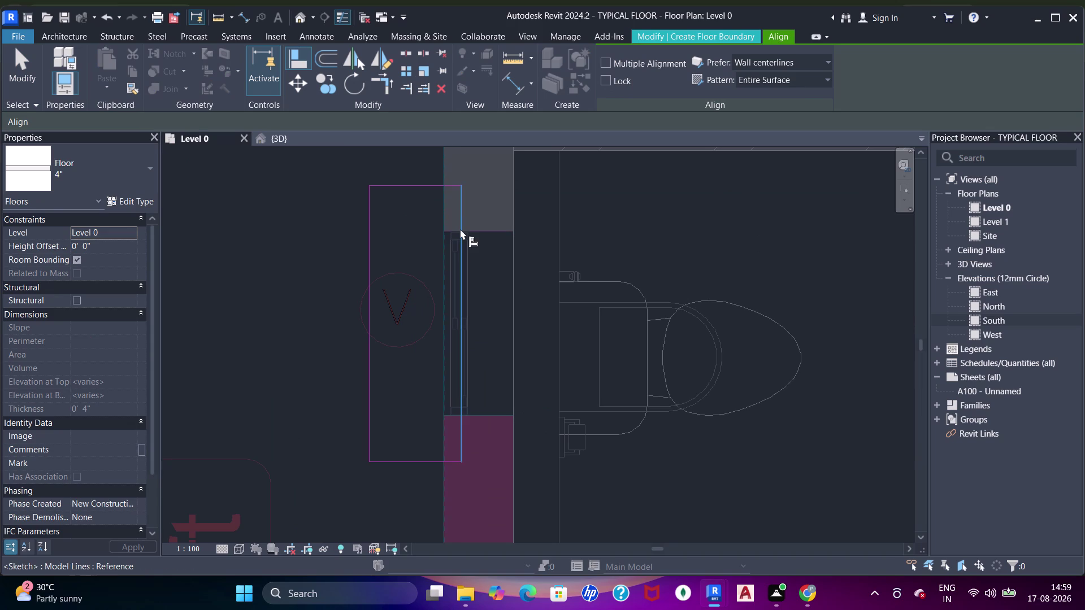
click(460, 229)
key(ctrl+z)
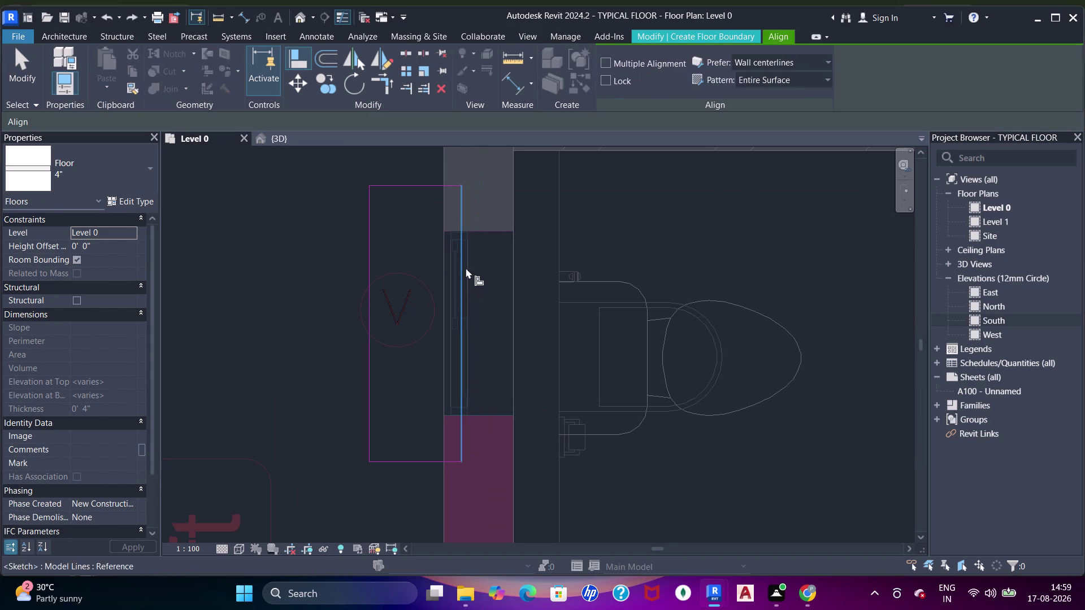
key(Escape)
key(Escape)
key(Escape)
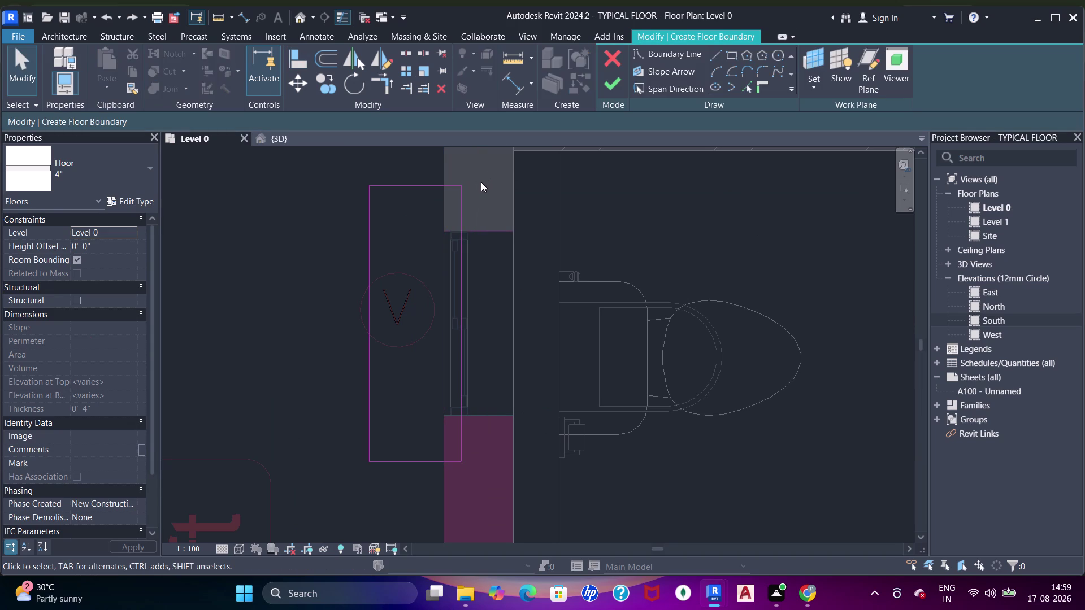
key(Left)
key(Left)
key(Left)
Reselect the boundary and nudge it left, then right, until its edge meets the wall face.
drag(496, 177, 327, 470)
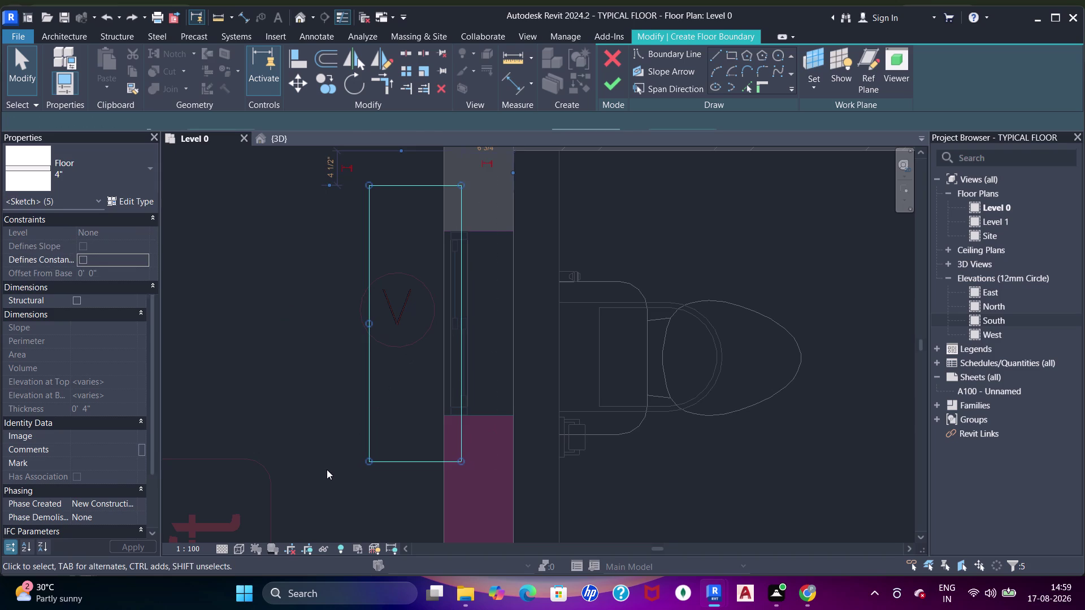
key(Left)
key(Left)
key(Left)
key(Left)
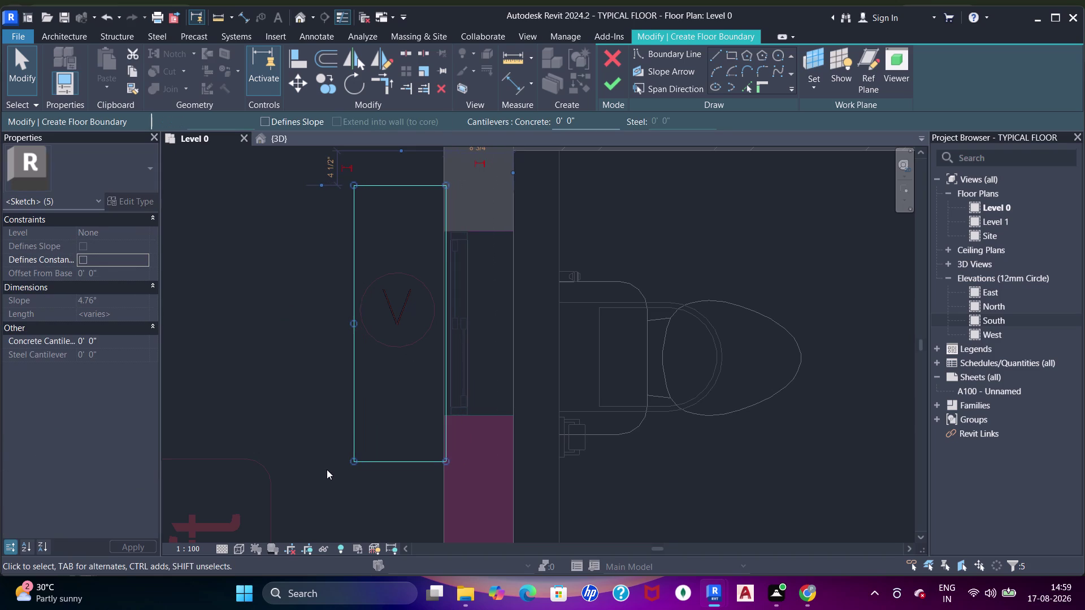
key(Left)
key(Left)
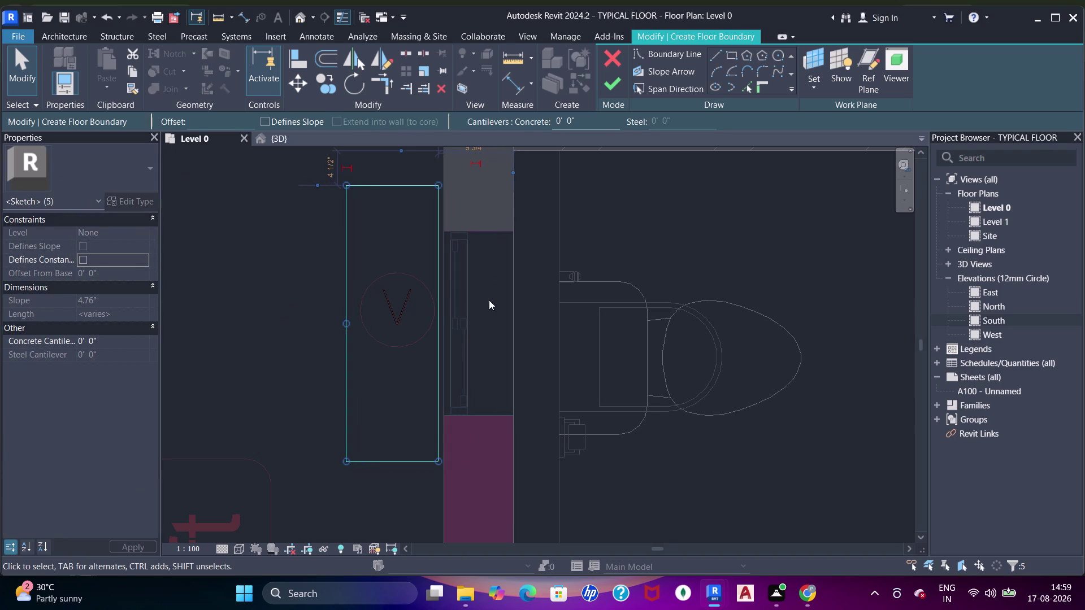
scroll(up, 3)
scroll(down, 3)
middle_drag(453, 281, 450, 308)
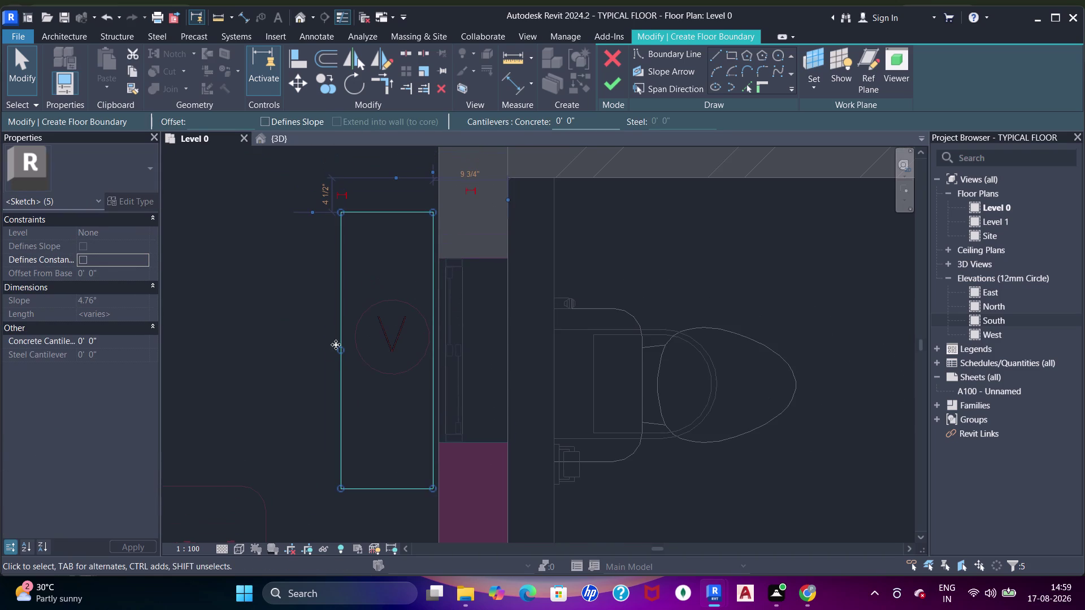
scroll(up, 3)
key(Right)
key(Right)
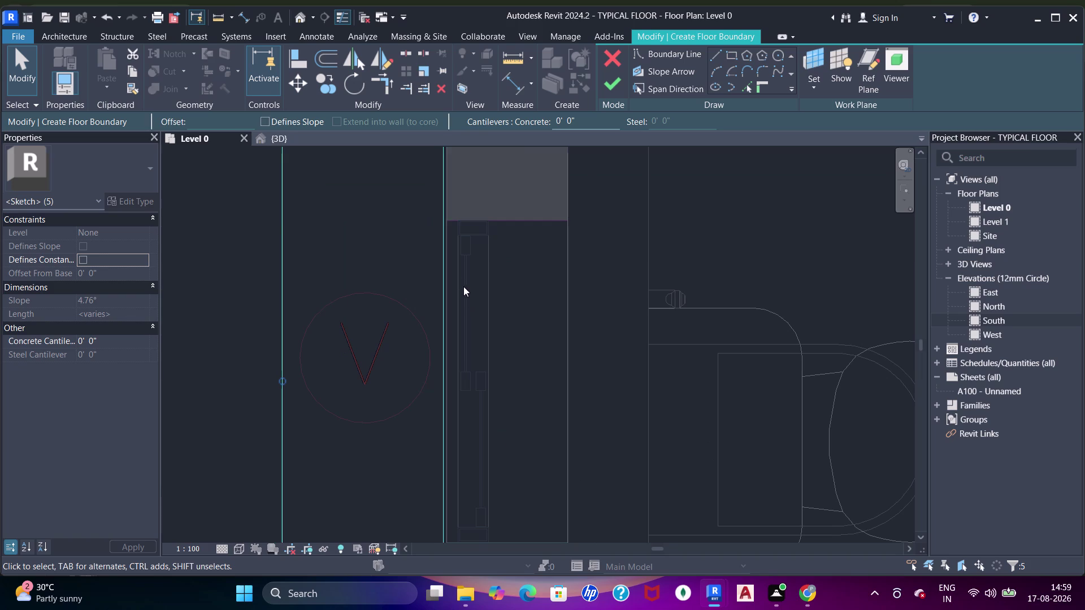
scroll(up, 3)
key(Right)
key(Right)
scroll(down, 3)
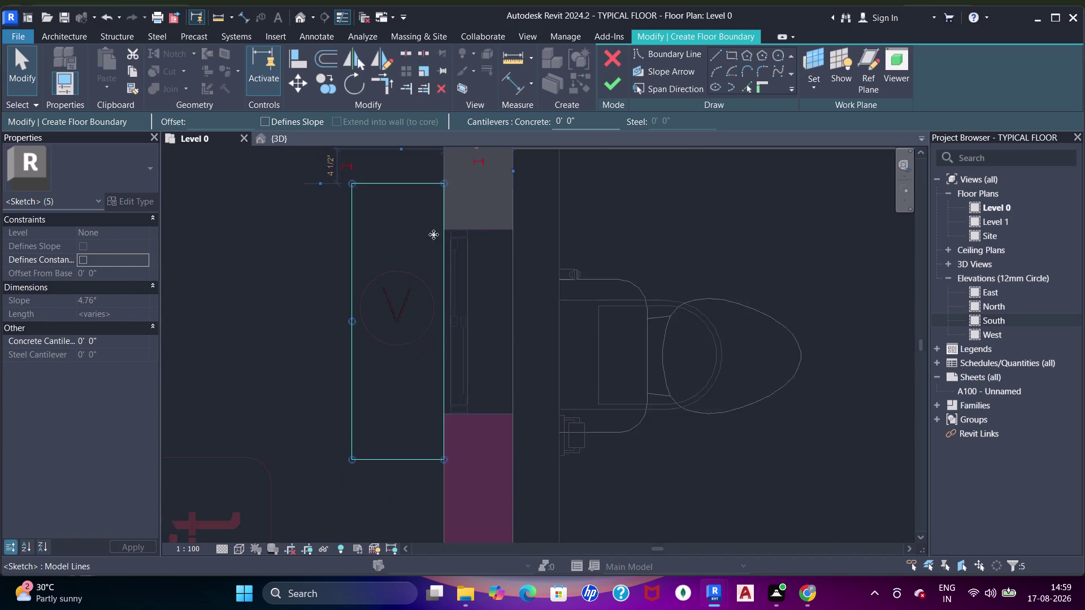
scroll(down, 3)
middle_drag(441, 283, 402, 313)
key(Escape)
key(Escape)
key(Escape)
drag(320, 205, 487, 408)
Copy the boundary rectangle with CO to a second toilet ventilator window.
key(c)
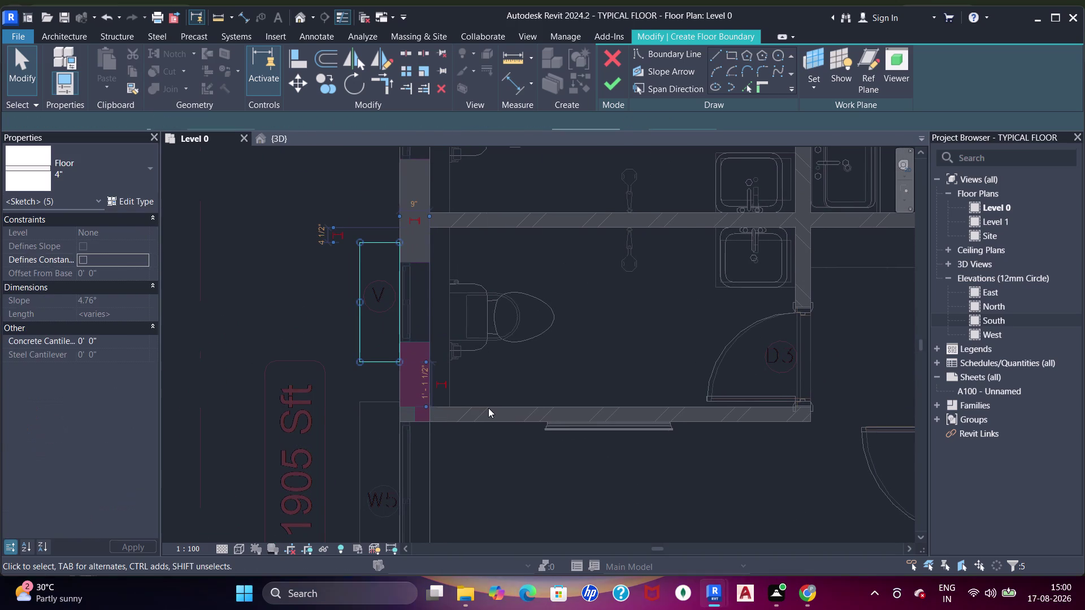
key(o)
scroll(up, 3)
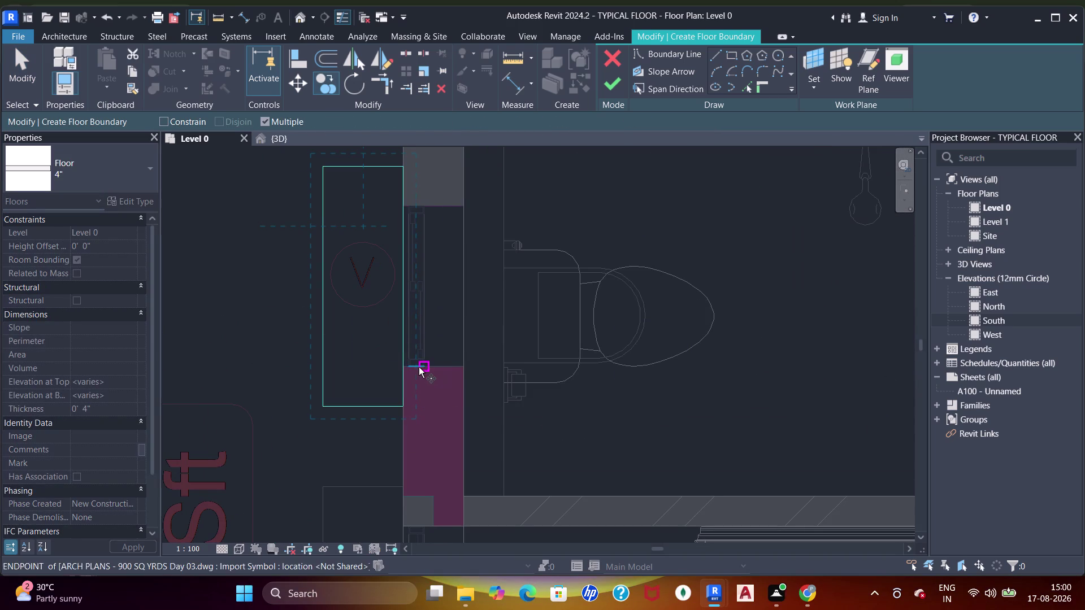
click(408, 364)
scroll(down, 3)
middle_drag(419, 355, 405, 213)
scroll(up, 3)
scroll(down, 3)
middle_drag(433, 323, 429, 222)
middle_drag(424, 304, 422, 442)
middle_drag(406, 294, 394, 419)
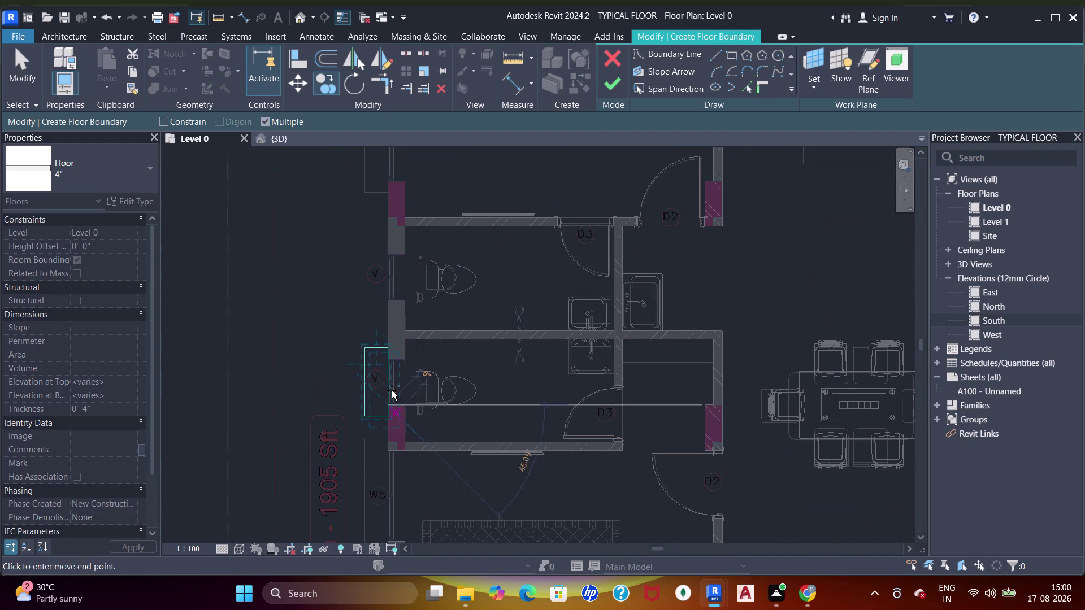
scroll(up, 3)
click(398, 349)
Place two more rectangle copies at further ventilator windows and check them.
scroll(down, 3)
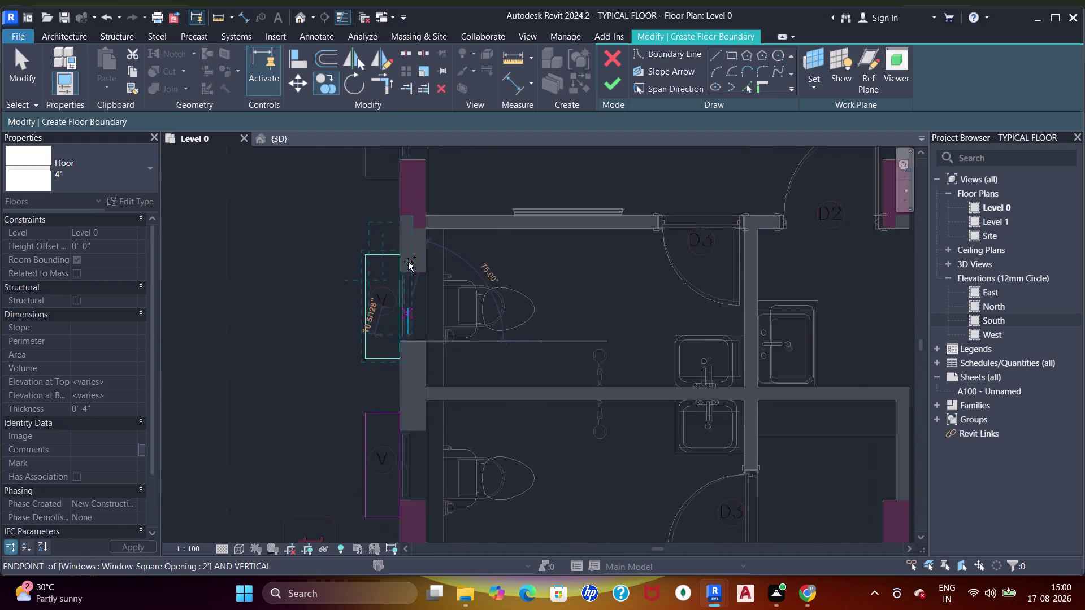
middle_drag(403, 231, 398, 384)
middle_drag(413, 283, 401, 432)
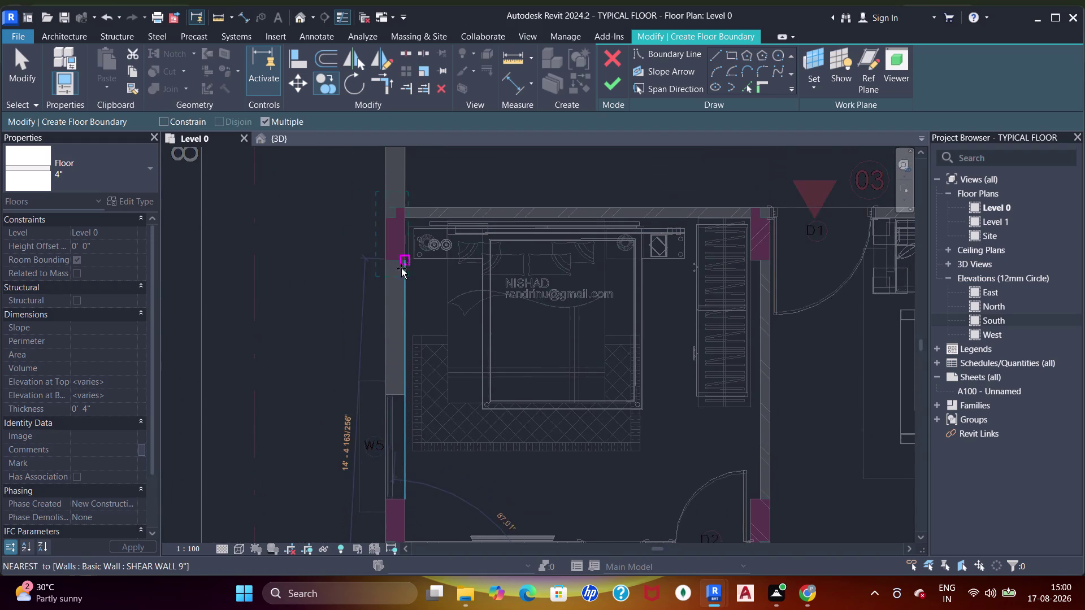
middle_drag(400, 282, 405, 492)
middle_drag(370, 179, 373, 462)
middle_drag(391, 256, 383, 480)
scroll(up, 3)
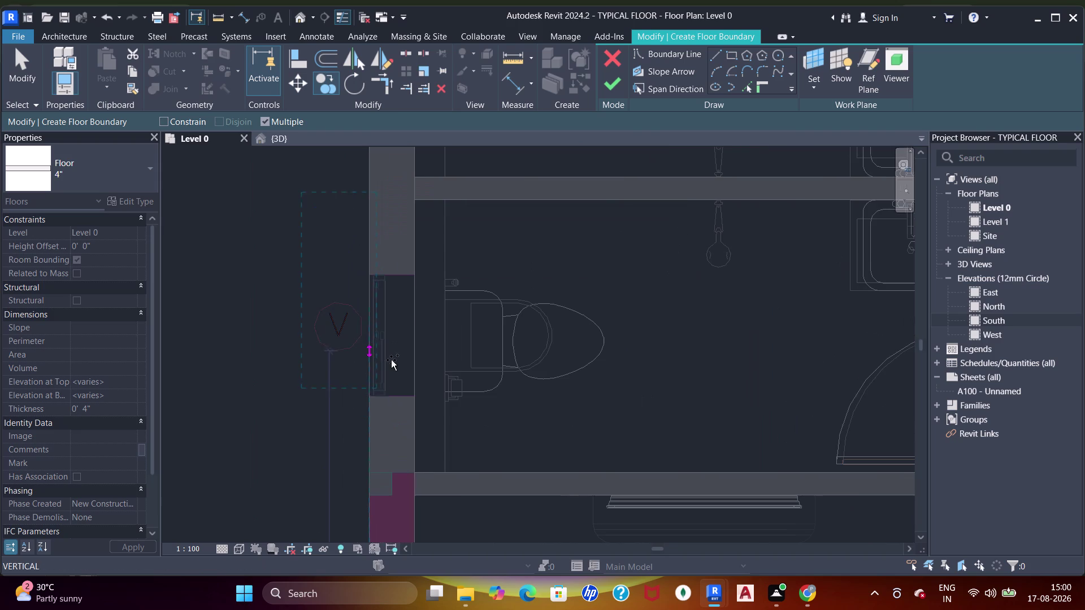
click(372, 397)
middle_drag(384, 255, 381, 467)
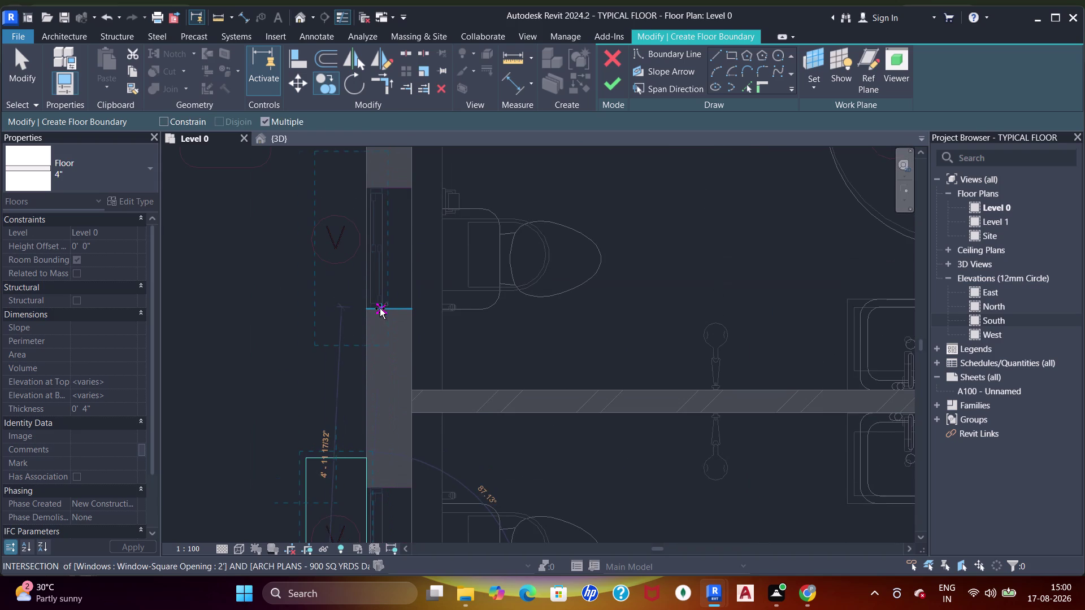
click(371, 309)
scroll(down, 3)
middle_drag(400, 347, 347, 316)
scroll(down, 3)
middle_drag(372, 308, 362, 224)
scroll(down, 3)
middle_drag(480, 277, 326, 290)
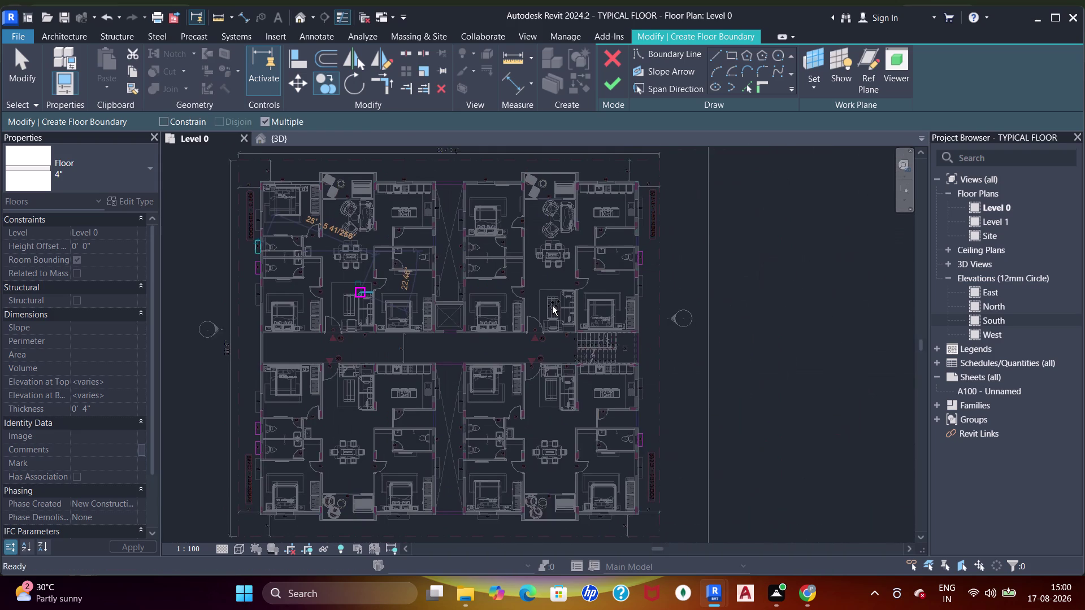
scroll(up, 3)
scroll(up, 3)
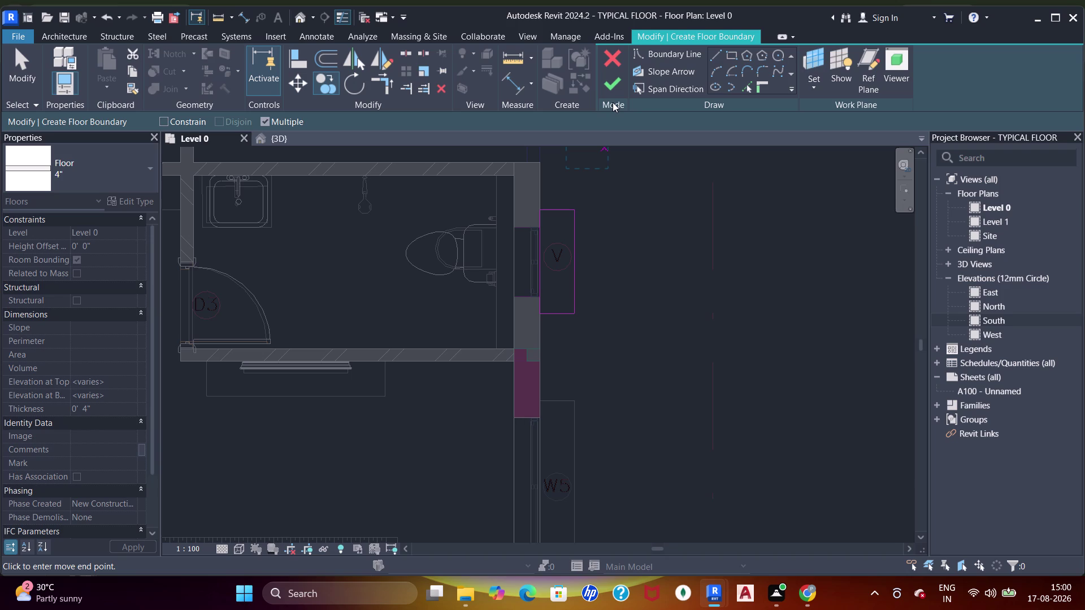
Finish the floor sketch and inspect the new slabs in the 3D view.
click(613, 91)
click(267, 135)
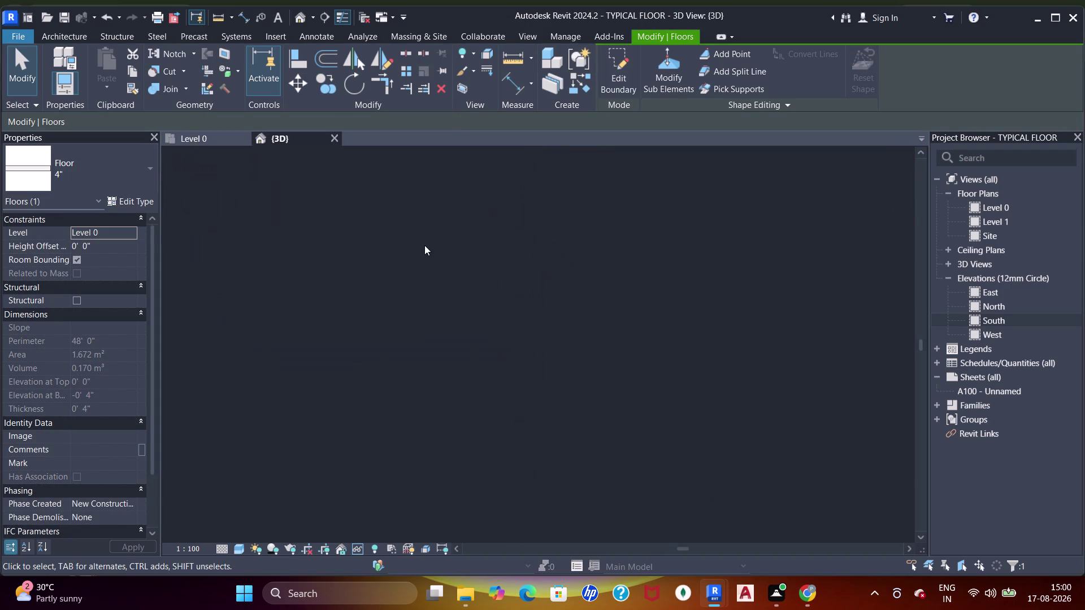
scroll(up, 3)
middle_drag(479, 440, 404, 389)
scroll(up, 3)
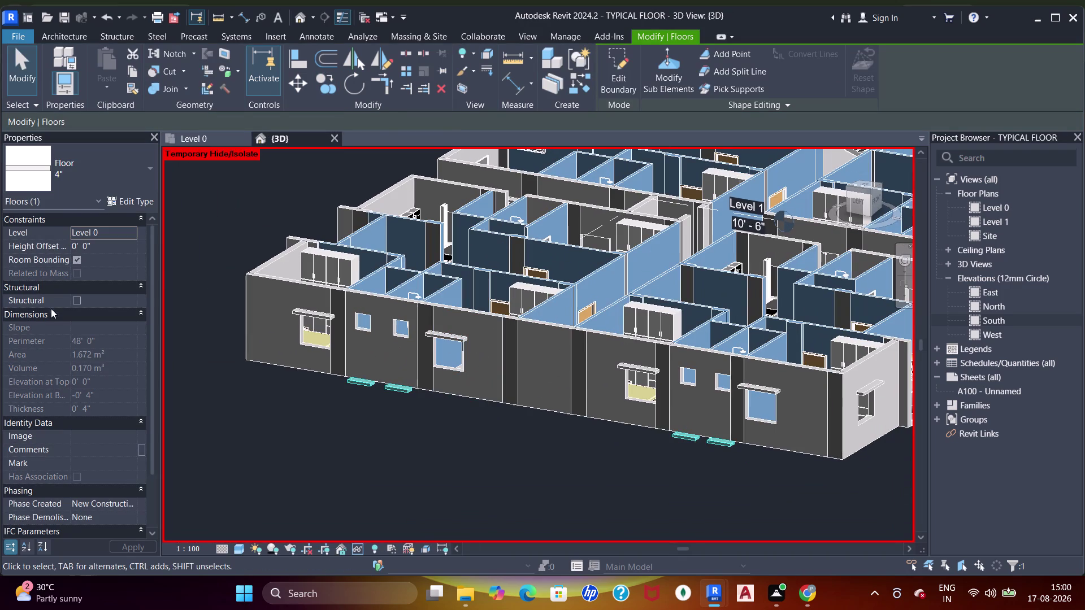
click(111, 245)
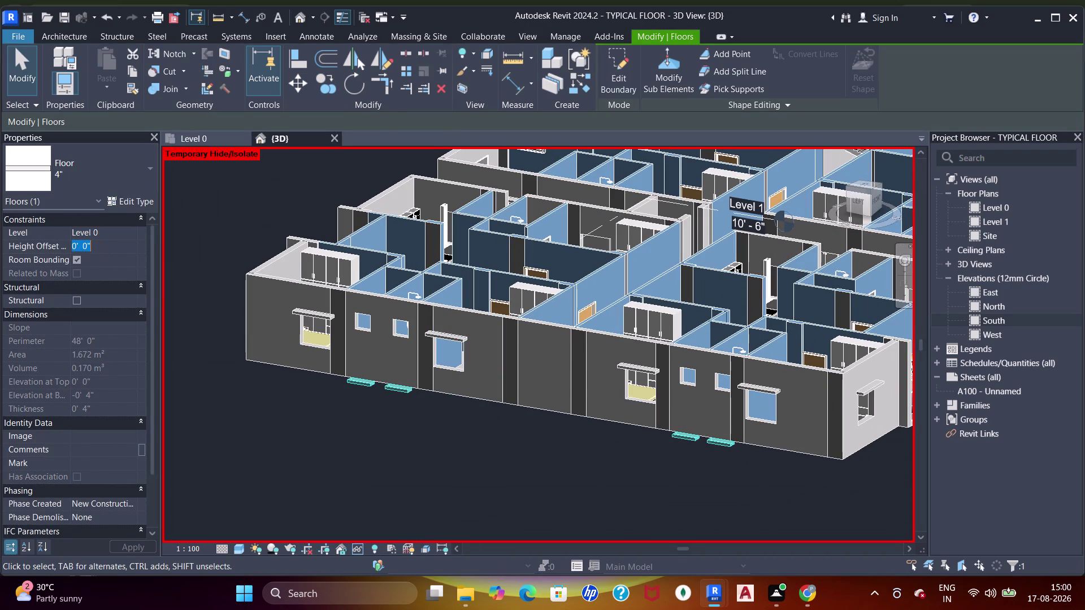
Set the slabs' Height Offset From Level to 8', then correct it to 8' 4".
text(8')
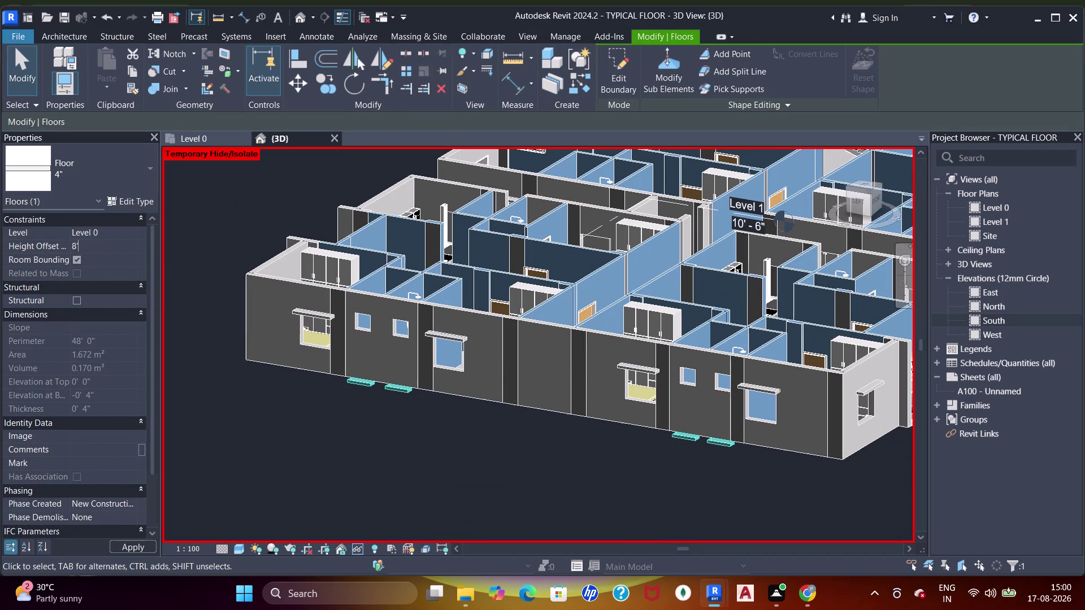
key(Return)
scroll(up, 3)
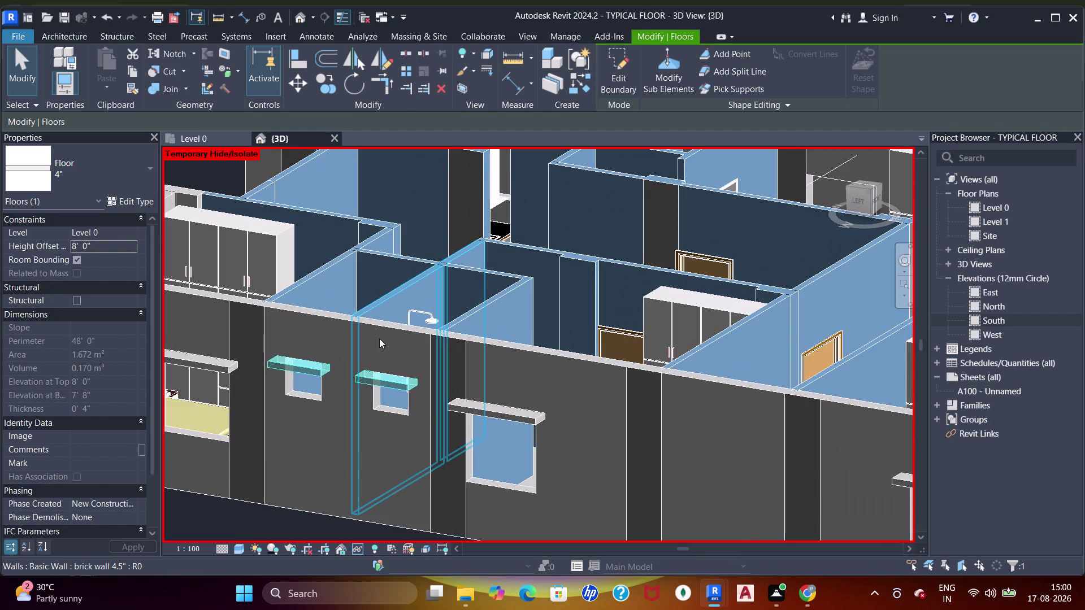
middle_drag(386, 332, 442, 276)
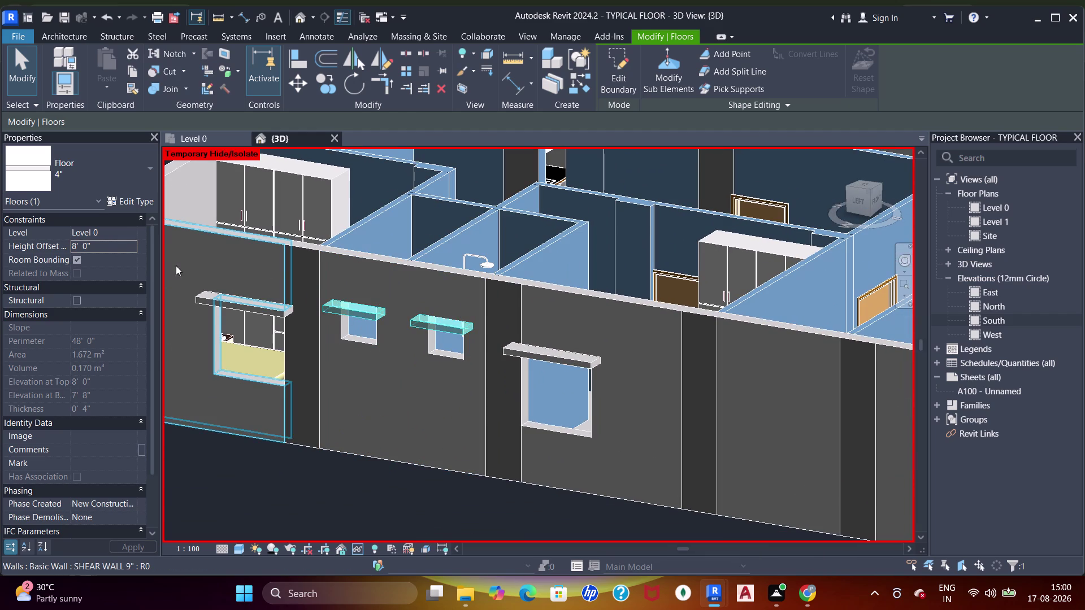
click(107, 252)
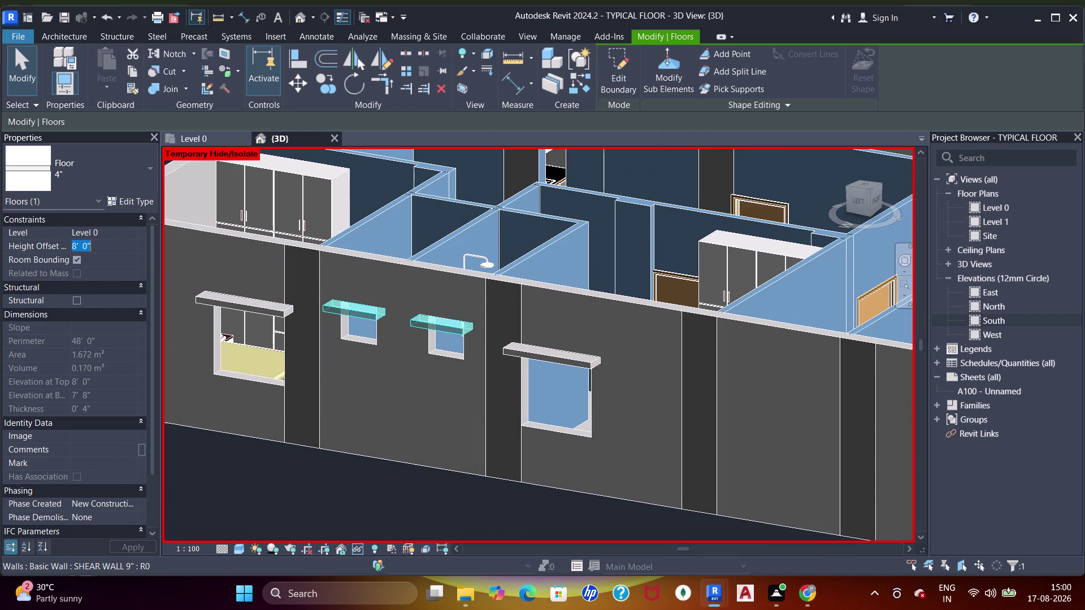
text(8'4")
key(Return)
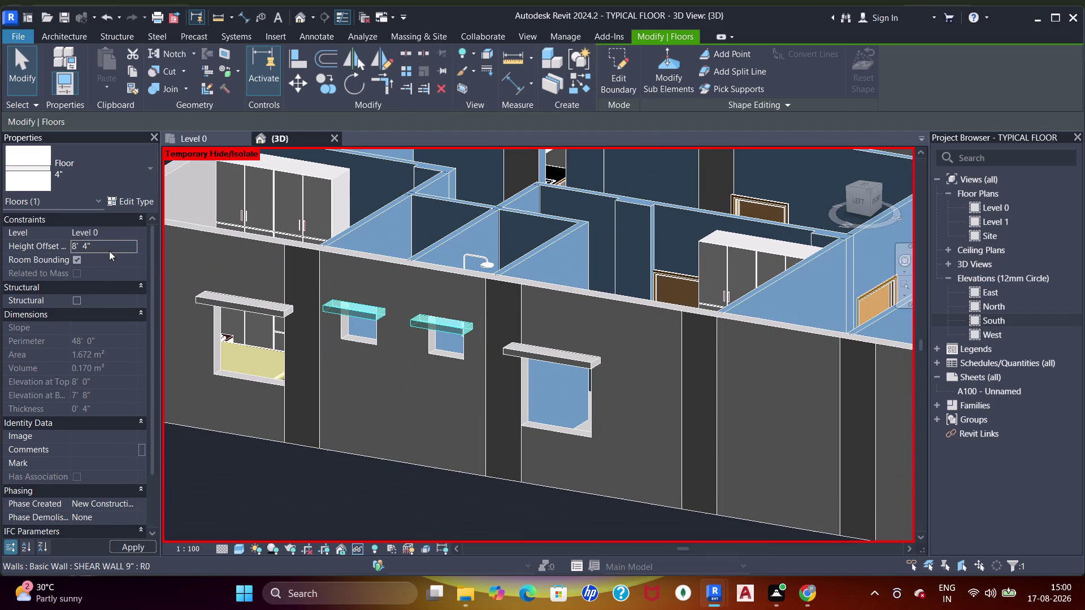
Orbit around the building to confirm the slabs sit above the toilet windows.
middle_drag(341, 300, 337, 258)
scroll(down, 3)
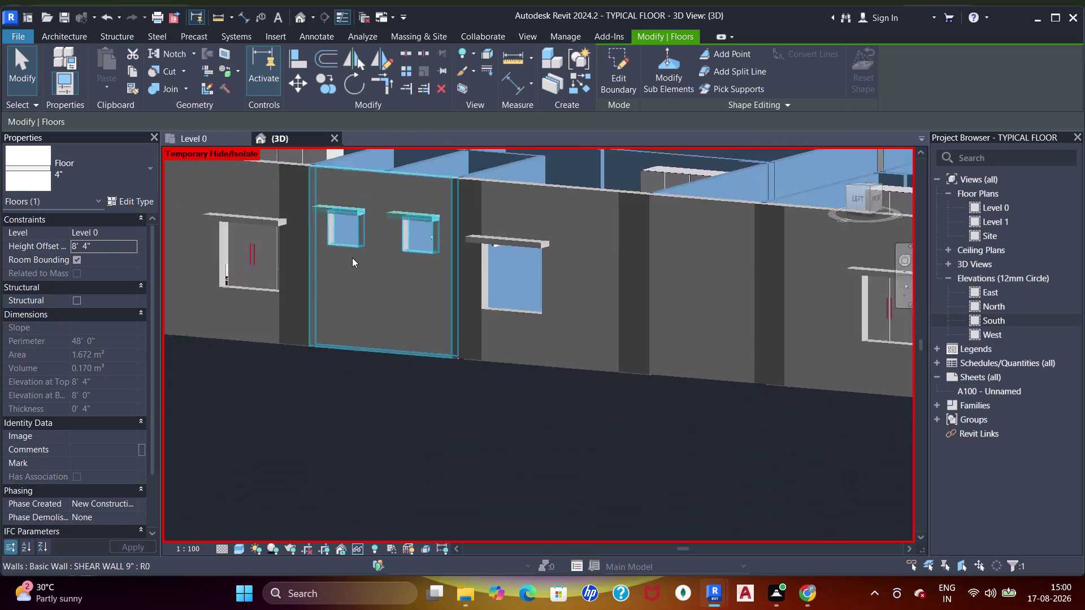
middle_drag(347, 267, 279, 384)
middle_drag(331, 367, 406, 386)
scroll(up, 3)
scroll(up, 3)
scroll(down, 3)
middle_drag(588, 401, 582, 417)
middle_drag(615, 411, 544, 408)
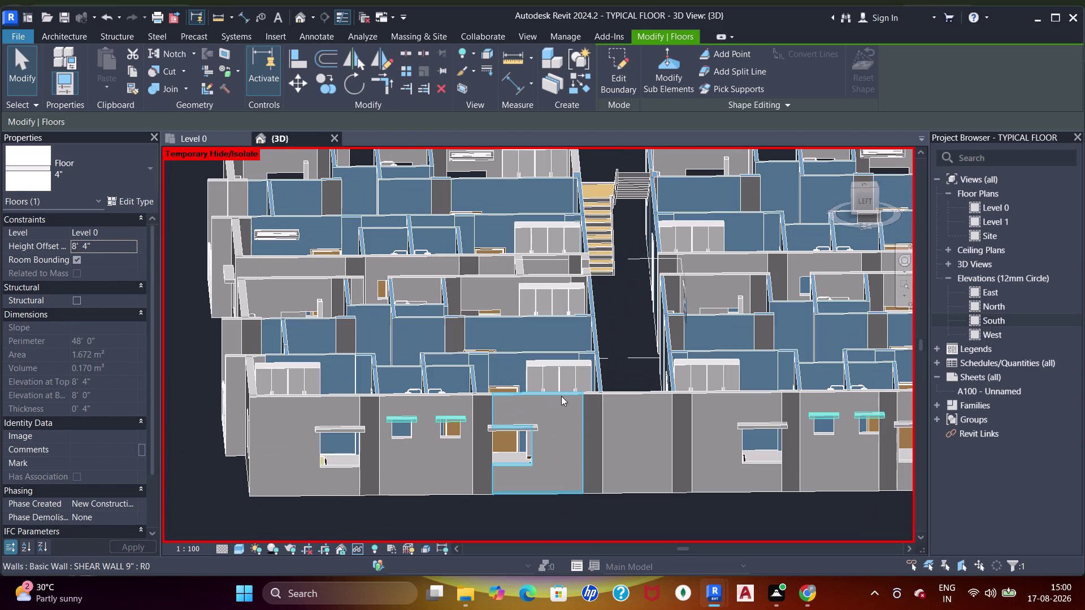
scroll(down, 3)
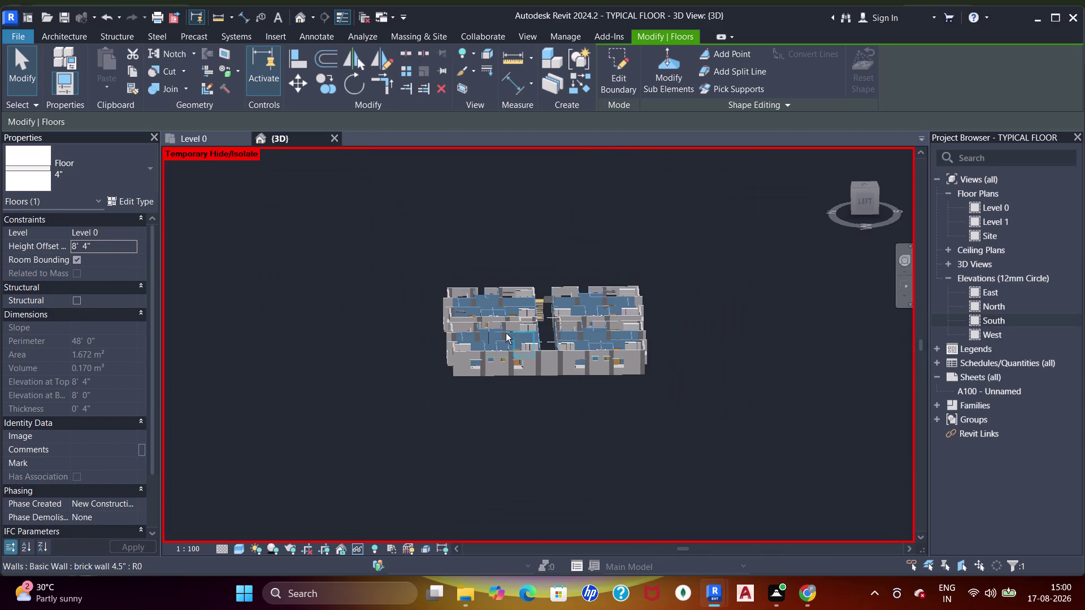
middle_drag(506, 333, 734, 367)
middle_drag(443, 384, 543, 382)
scroll(up, 3)
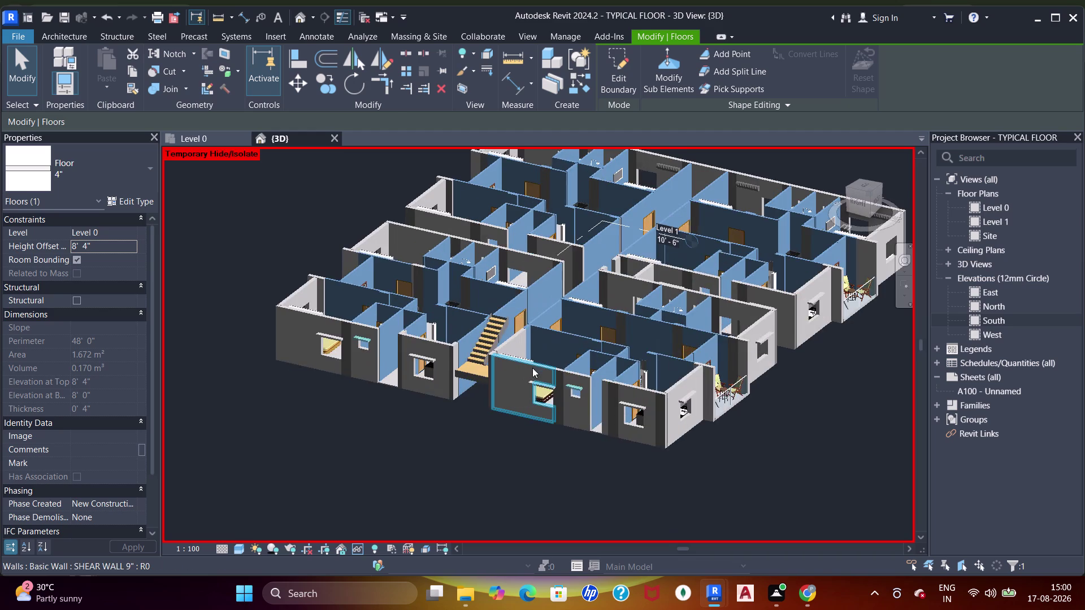
key(Escape)
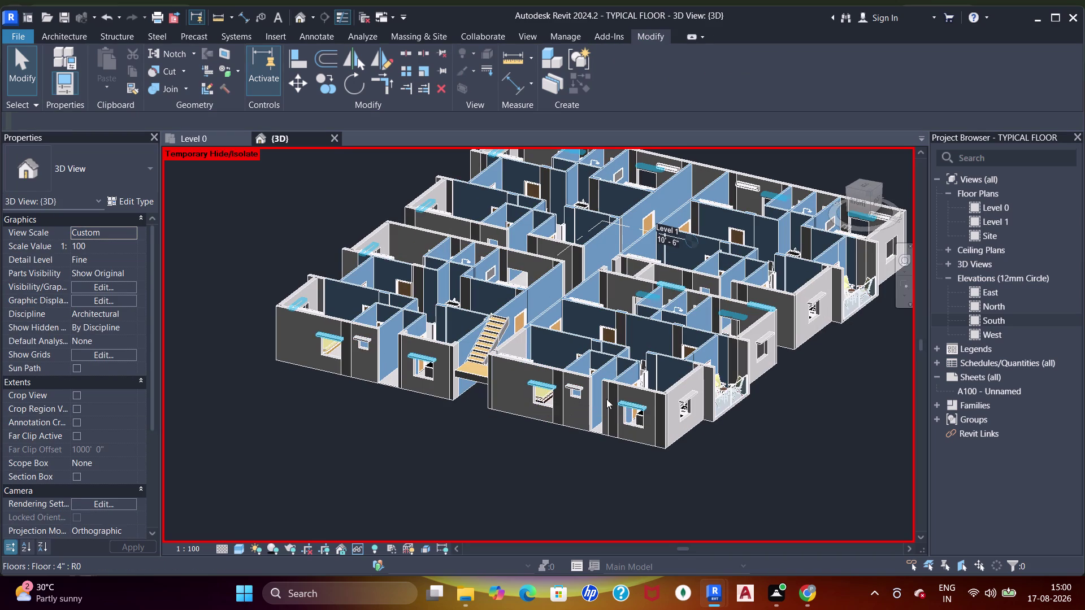
Orbit the model to look from above, then snap to the FRONT ViewCube view.
scroll(down, 3)
middle_drag(509, 268, 476, 311)
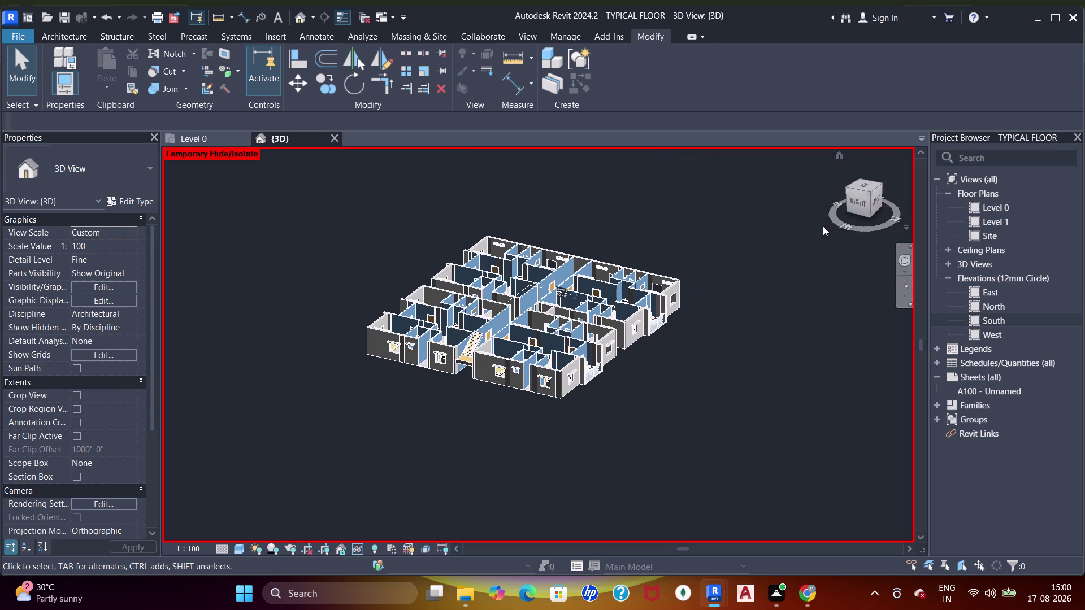
middle_drag(742, 288, 664, 398)
middle_drag(603, 319, 748, 323)
middle_drag(434, 342, 664, 376)
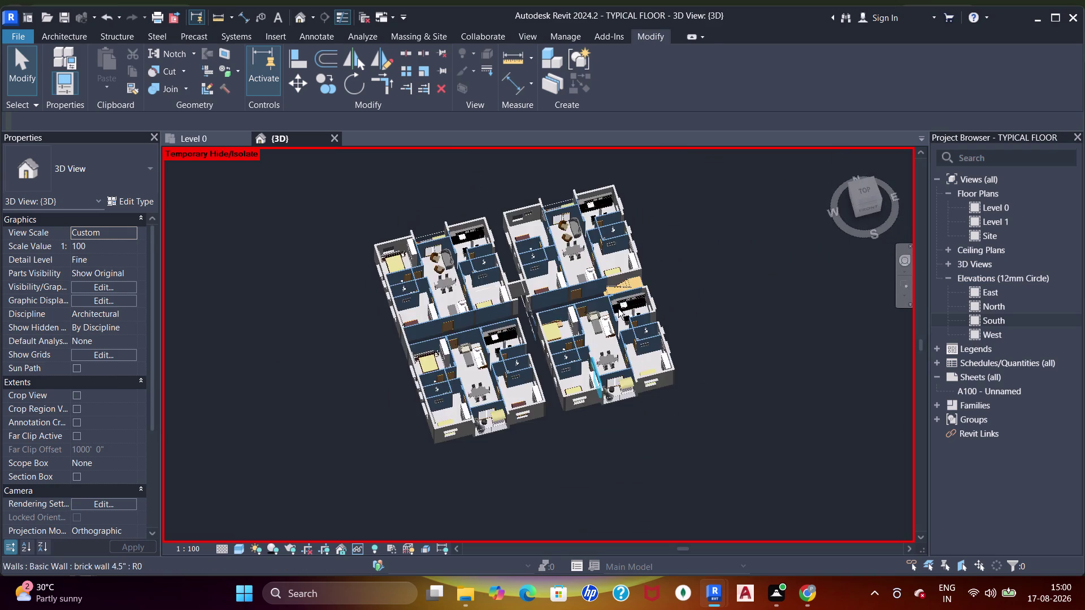
click(867, 206)
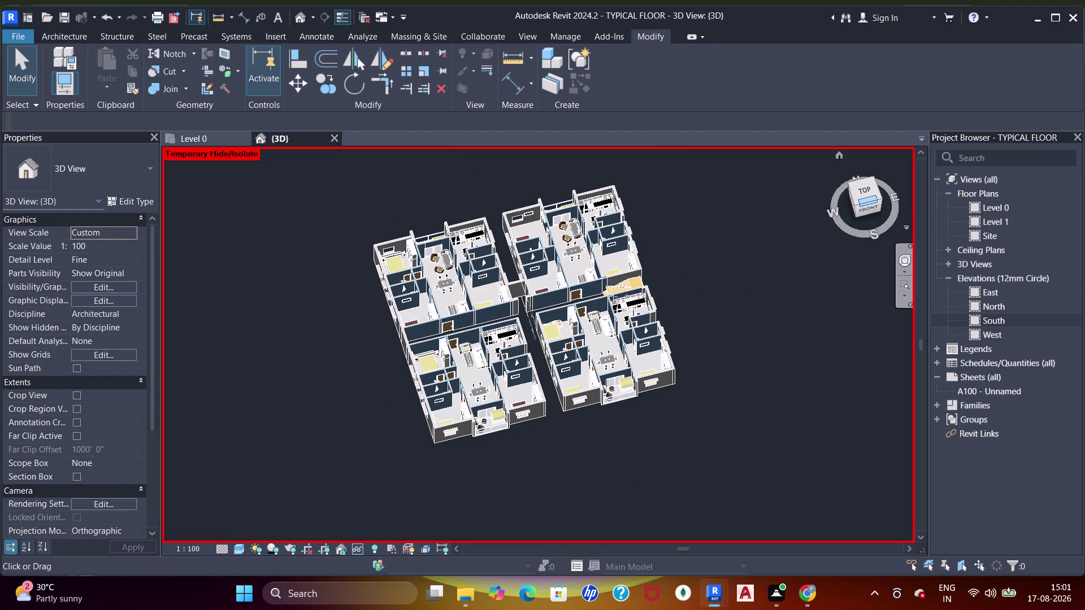
Zoom in on the front view and open the East elevation.
scroll(up, 3)
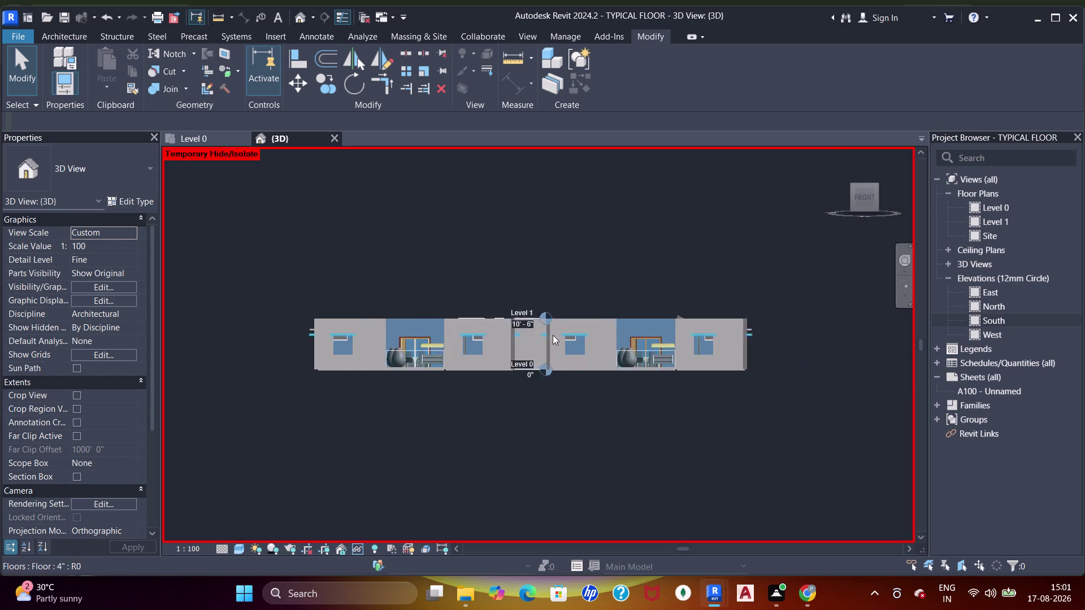
scroll(up, 3)
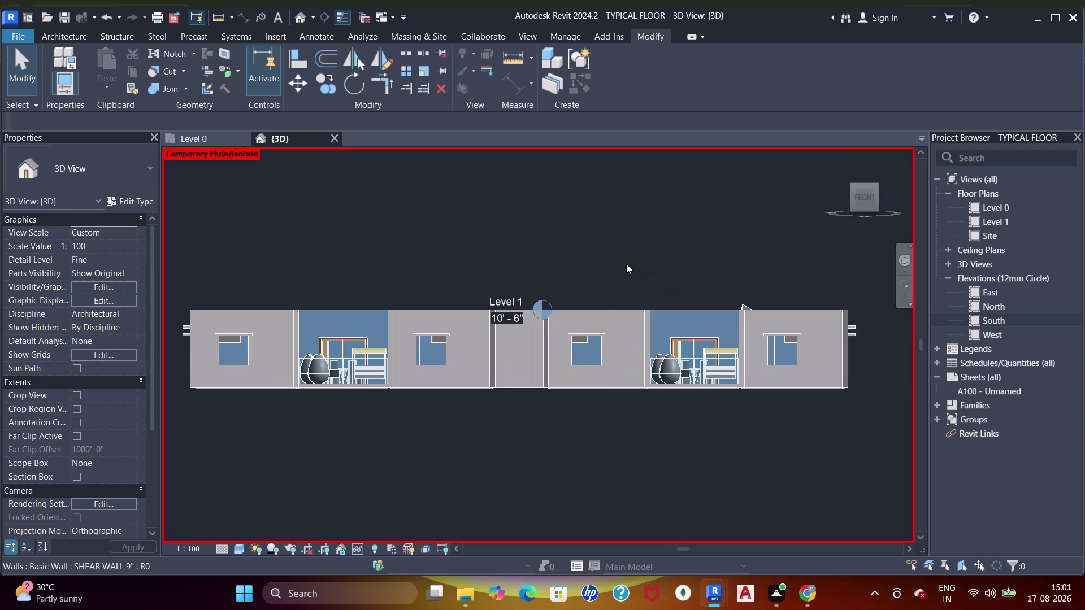
double_click(992, 291)
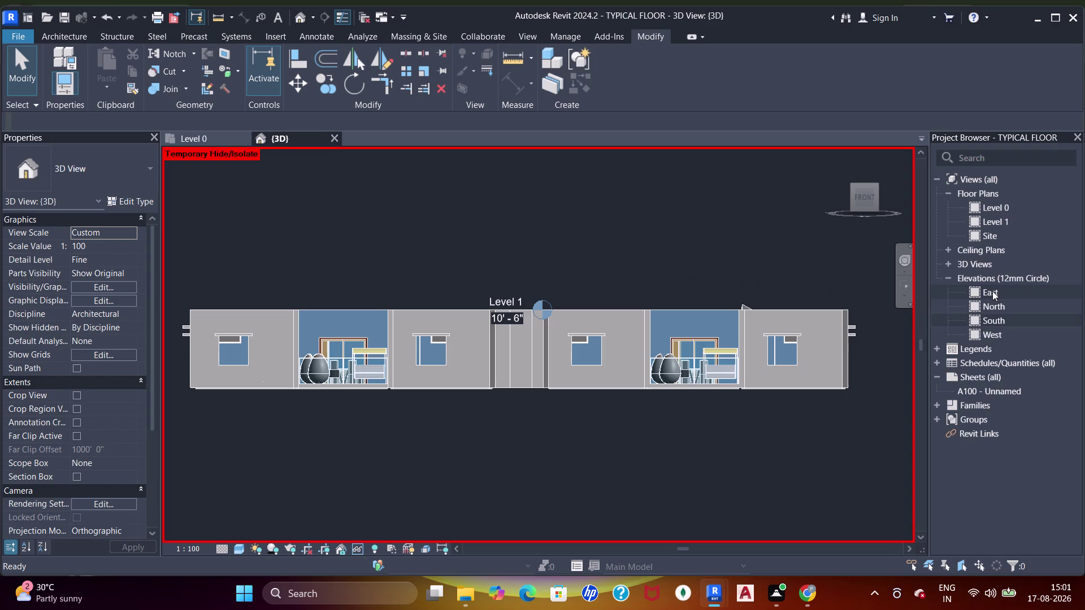
Zoom and centre the East elevation to show Level 0 to Level 1.
scroll(up, 3)
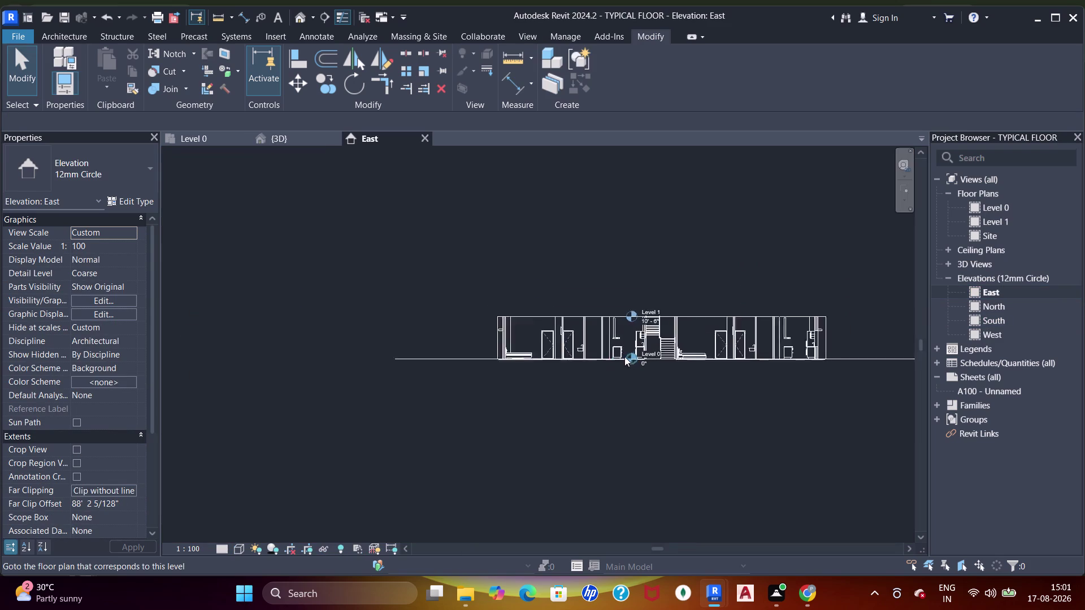
scroll(up, 3)
middle_drag(683, 358, 596, 380)
text(sd)
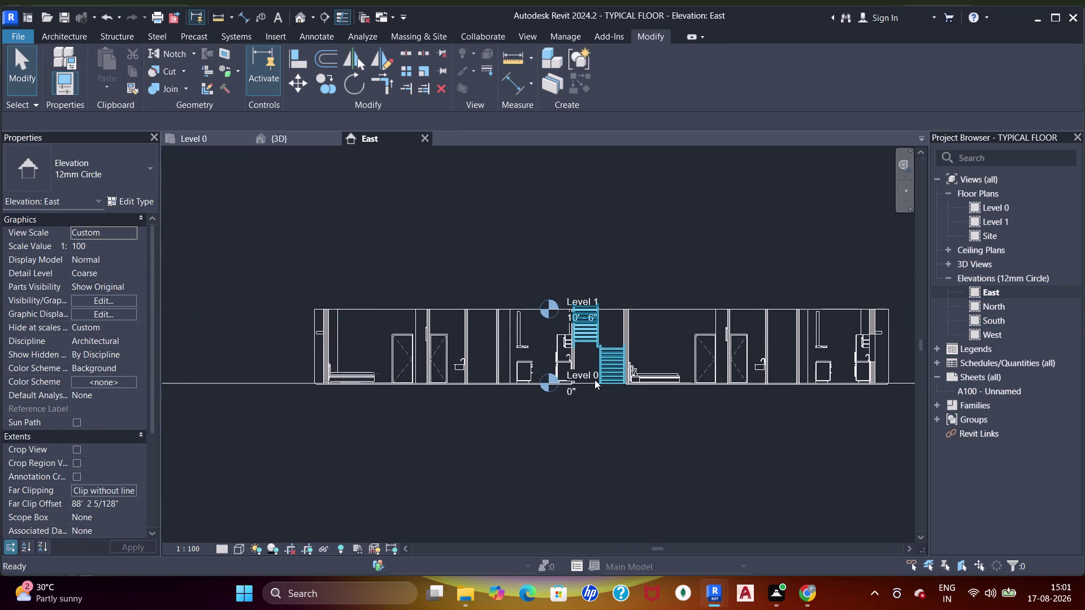
middle_drag(639, 460, 616, 460)
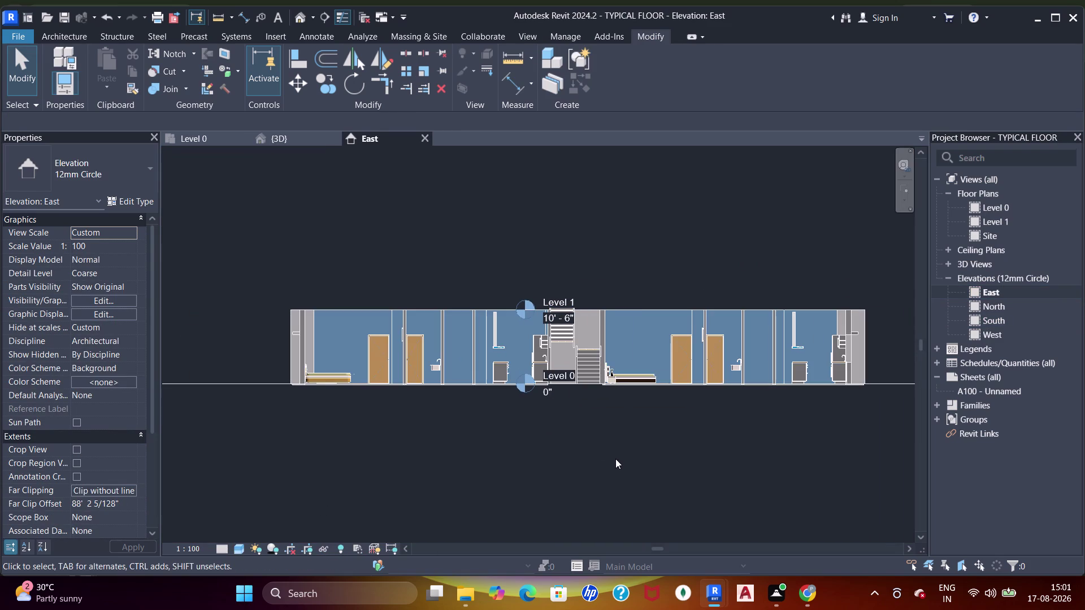
Open the West elevation and fit the floors and windows in view.
double_click(998, 338)
scroll(up, 3)
middle_drag(434, 389, 497, 426)
text(sd)
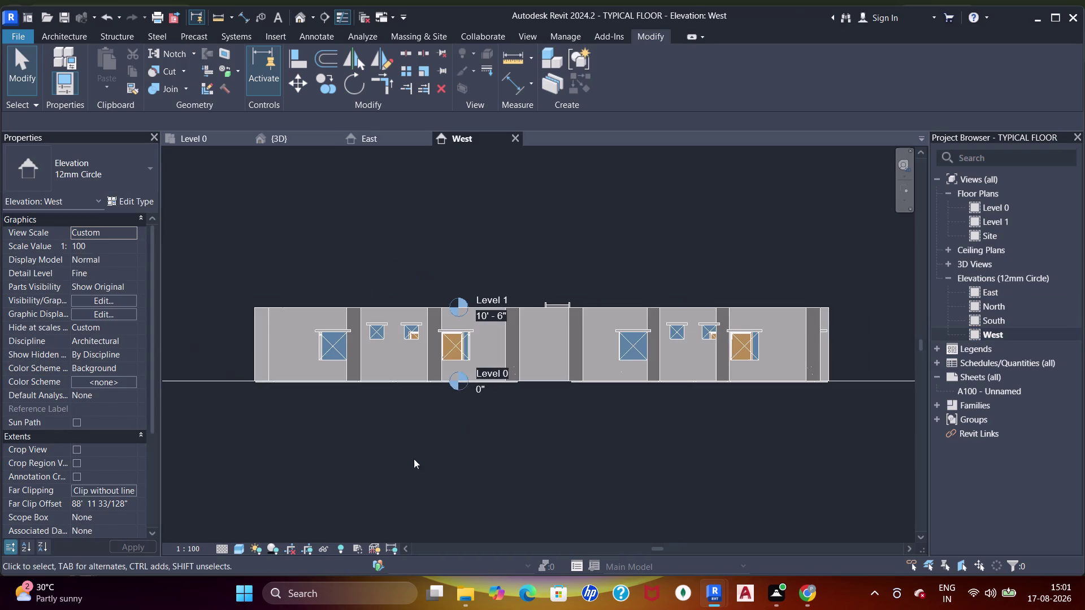
scroll(up, 3)
middle_click(572, 457)
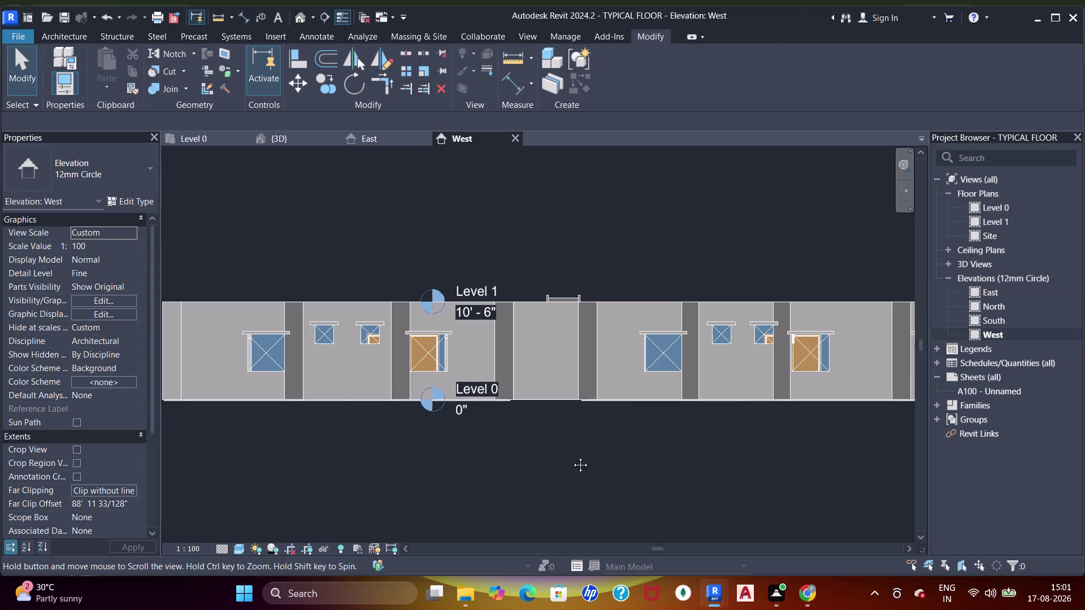
Open the North elevation and reposition it to show the floors and windows.
double_click(1000, 305)
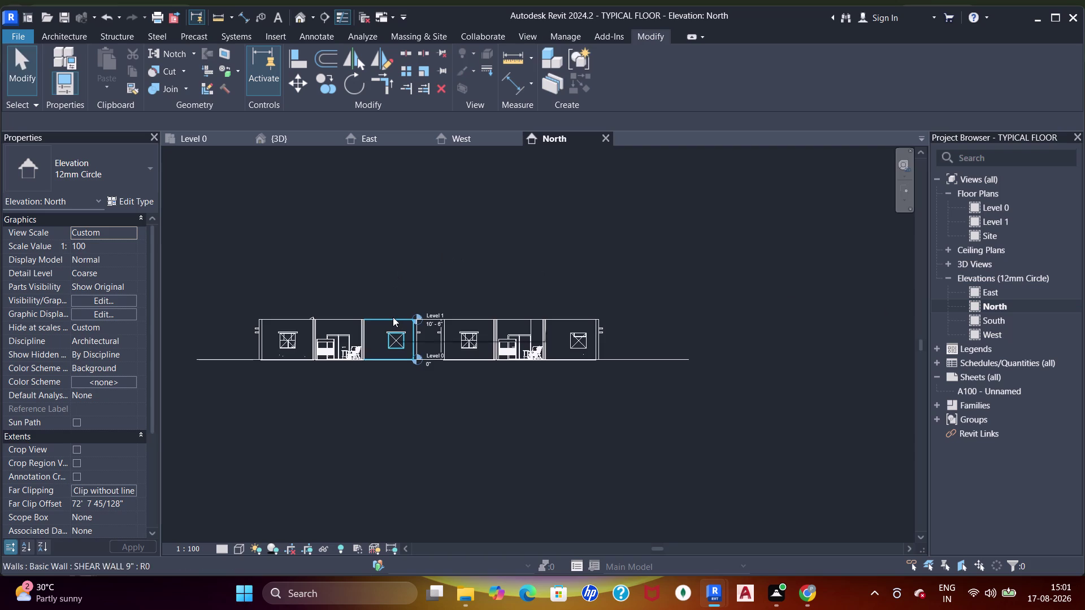
text(sd)
scroll(up, 3)
scroll(down, 3)
middle_drag(508, 393, 525, 385)
scroll(up, 3)
scroll(down, 3)
middle_drag(518, 350, 541, 360)
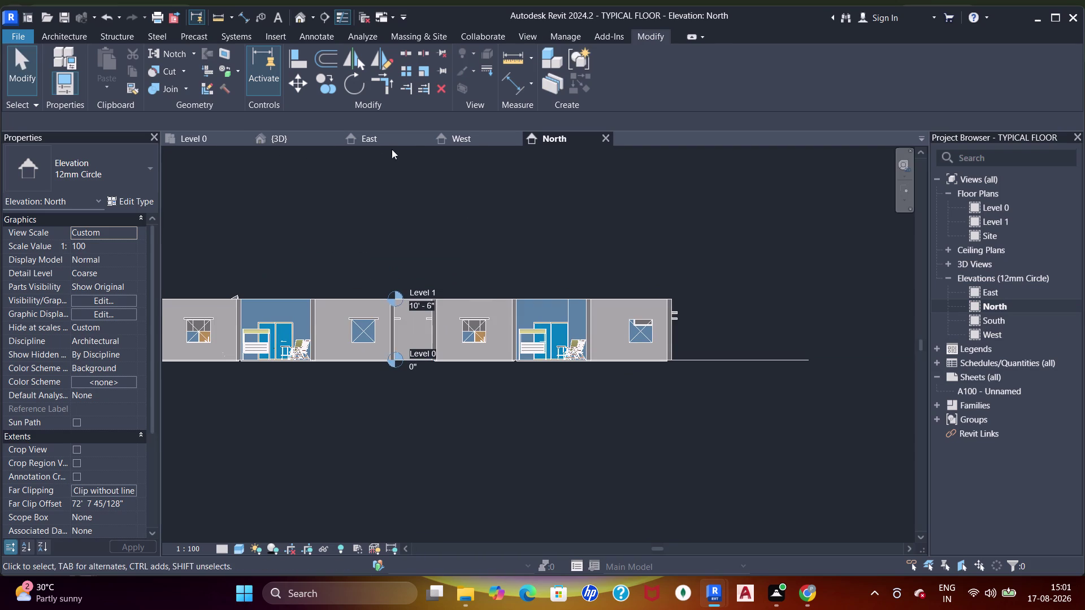
Open the South elevation and zoom to the slabs between Level 0 and Level 1.
double_click(1022, 323)
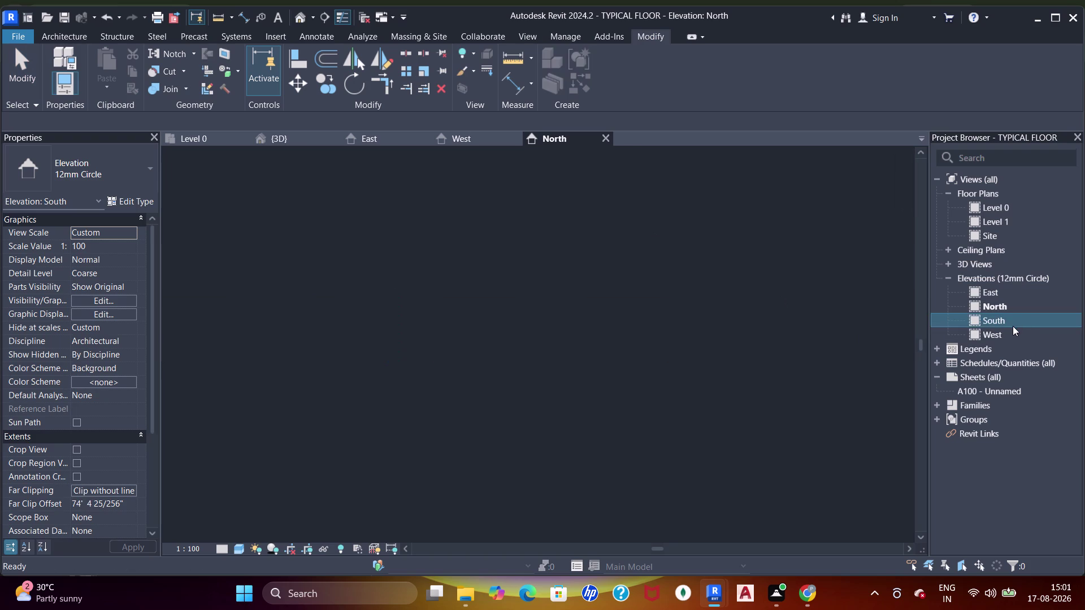
scroll(up, 3)
text(sd)
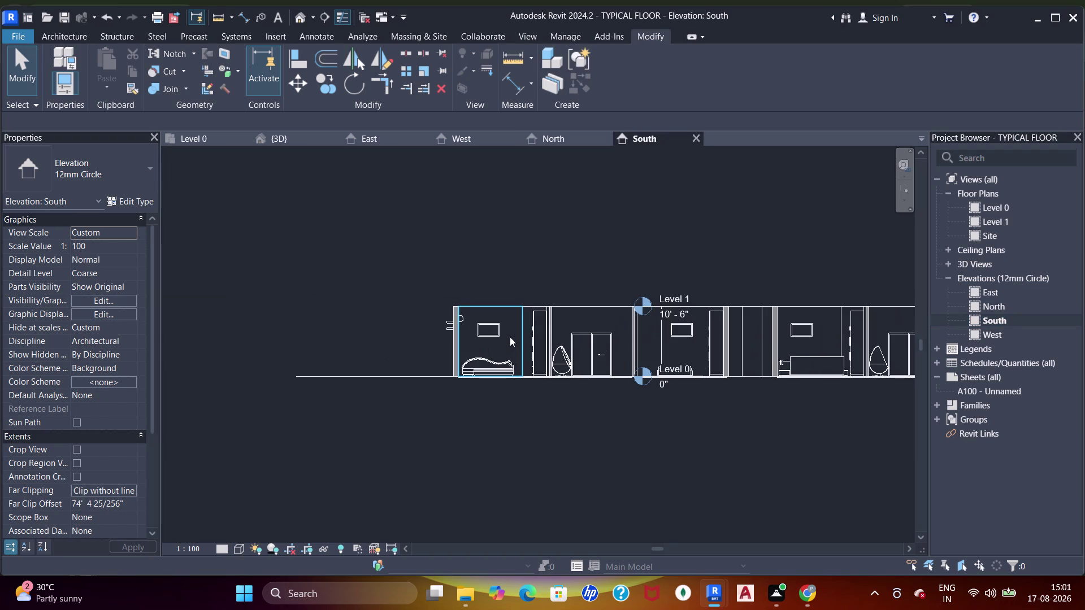
middle_drag(677, 459, 575, 460)
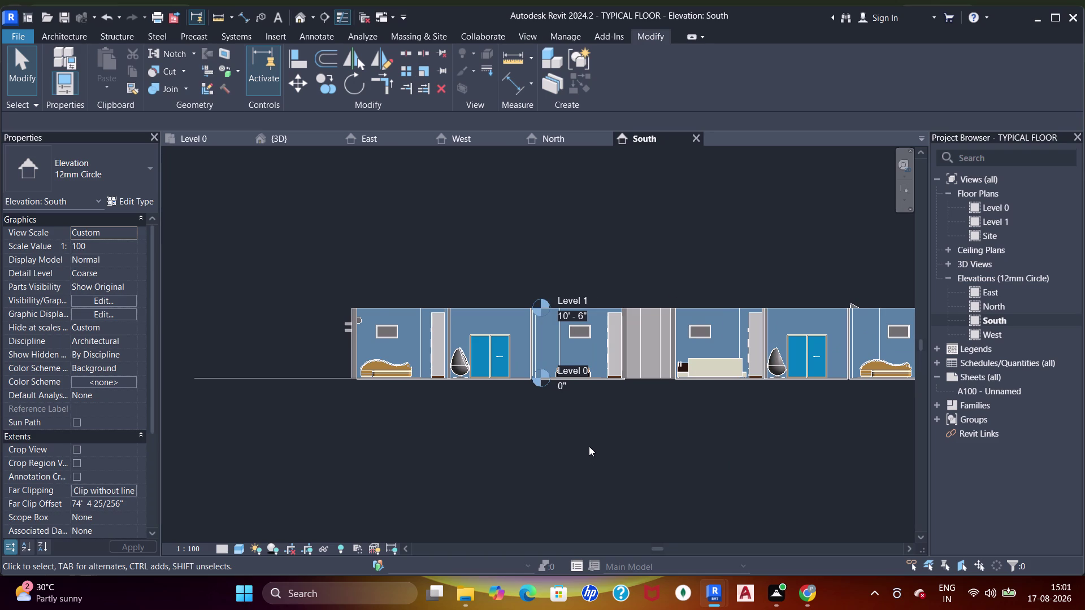
scroll(down, 3)
middle_drag(581, 458, 548, 454)
scroll(up, 3)
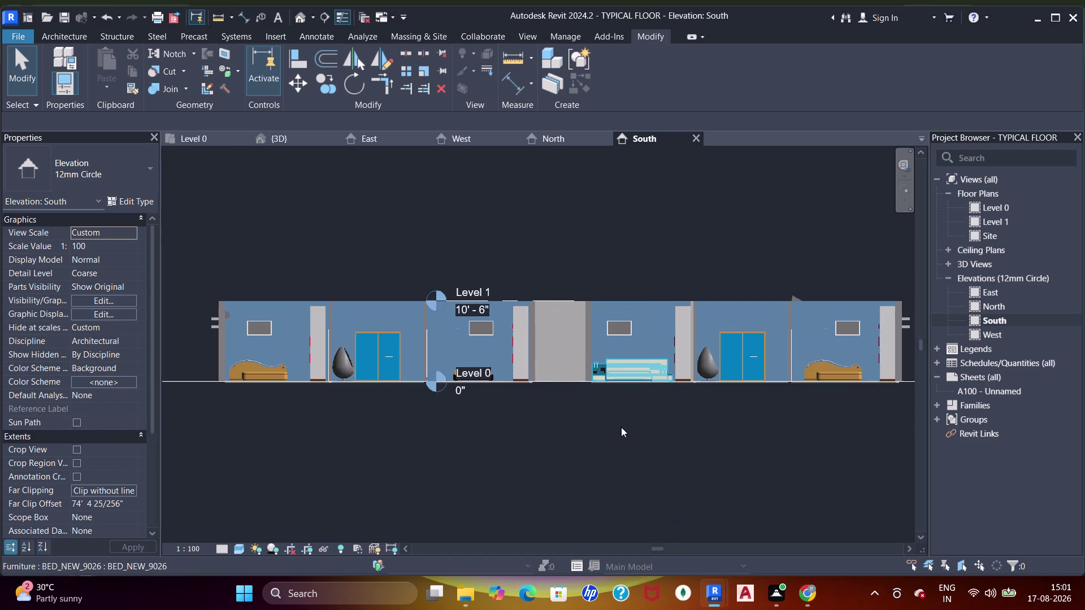
Close the North, West, South and East elevation tabs.
scroll(down, 3)
click(550, 142)
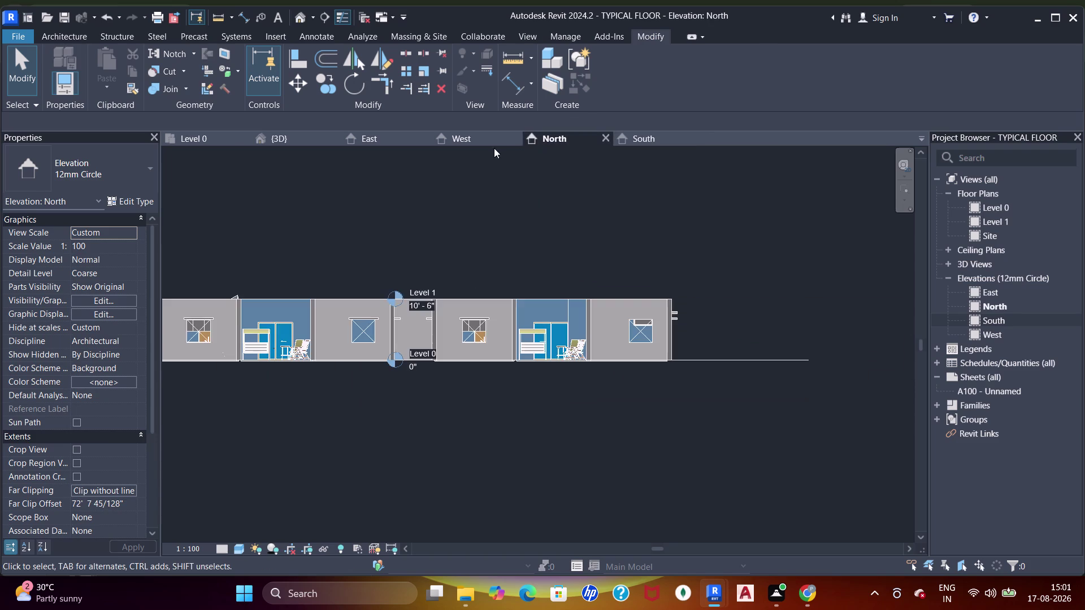
click(449, 140)
click(370, 143)
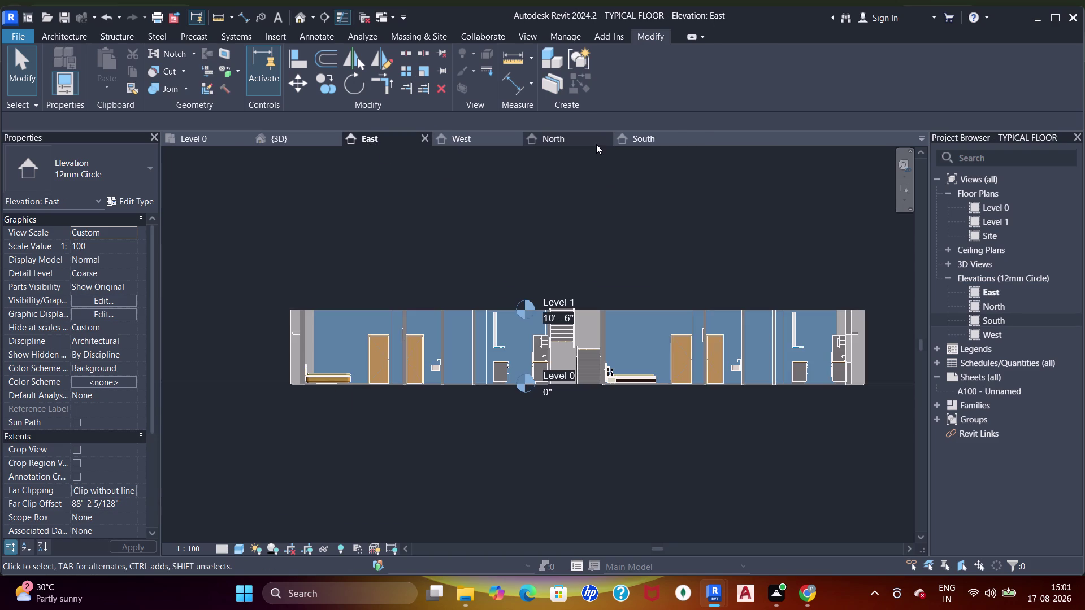
click(600, 140)
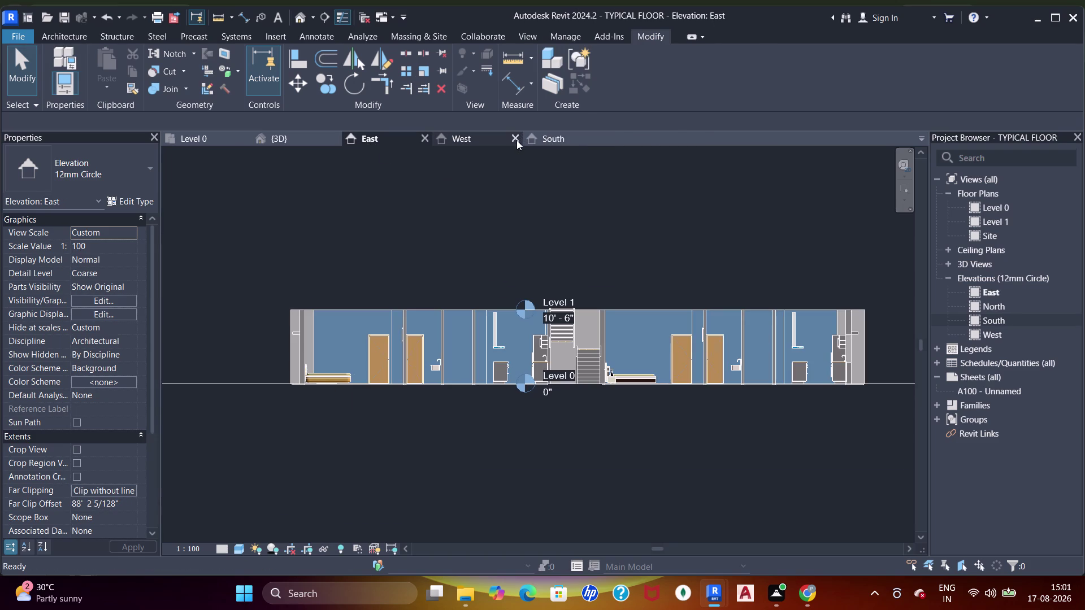
click(516, 140)
click(514, 133)
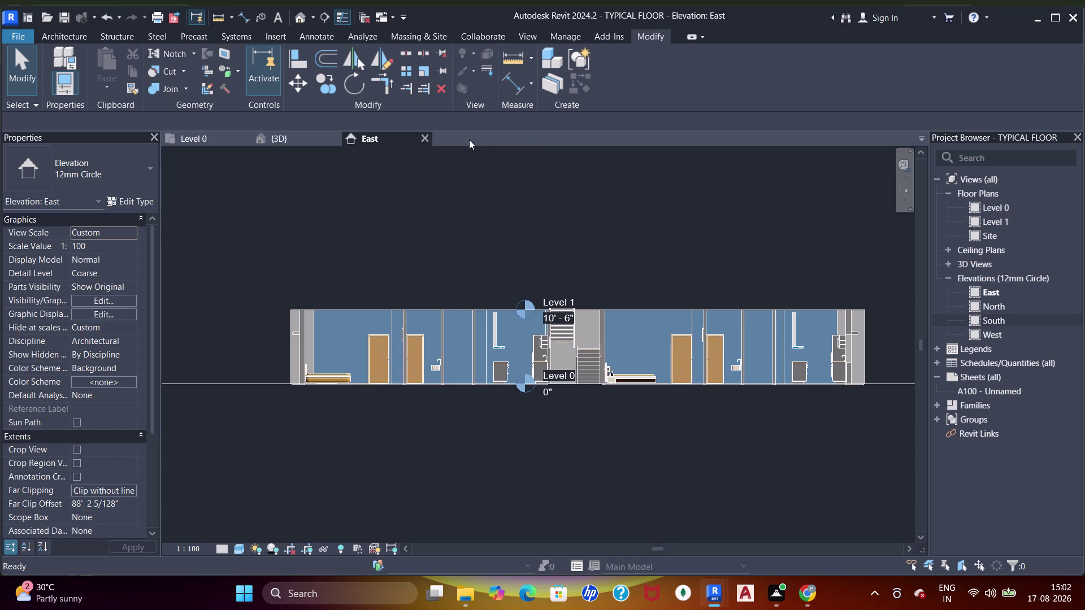
click(427, 134)
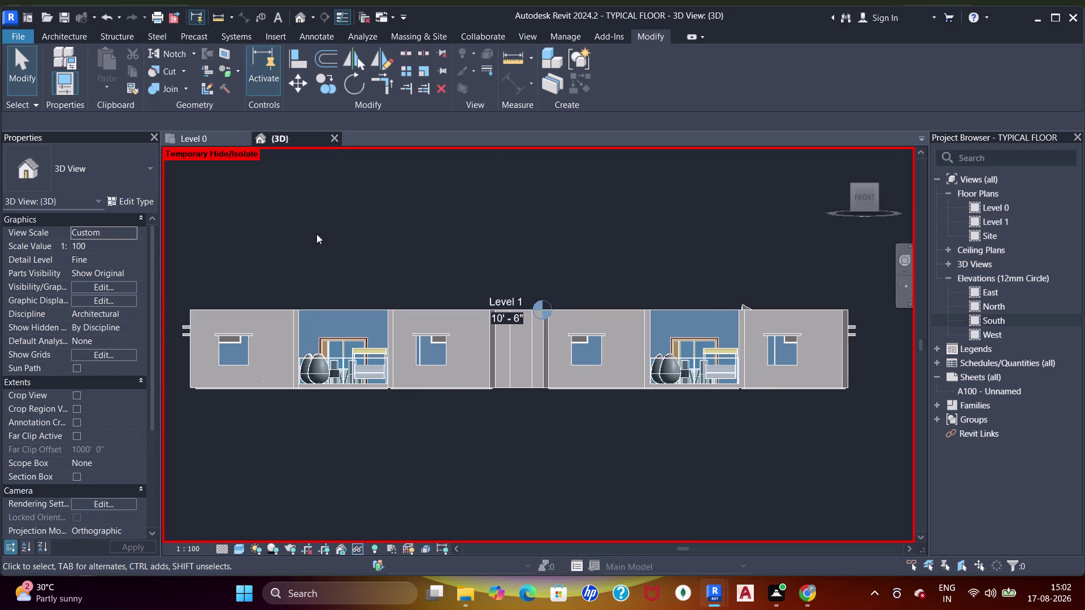
Switch through Level 0 back to the 3D view and orbit to an angled overhead view.
click(196, 132)
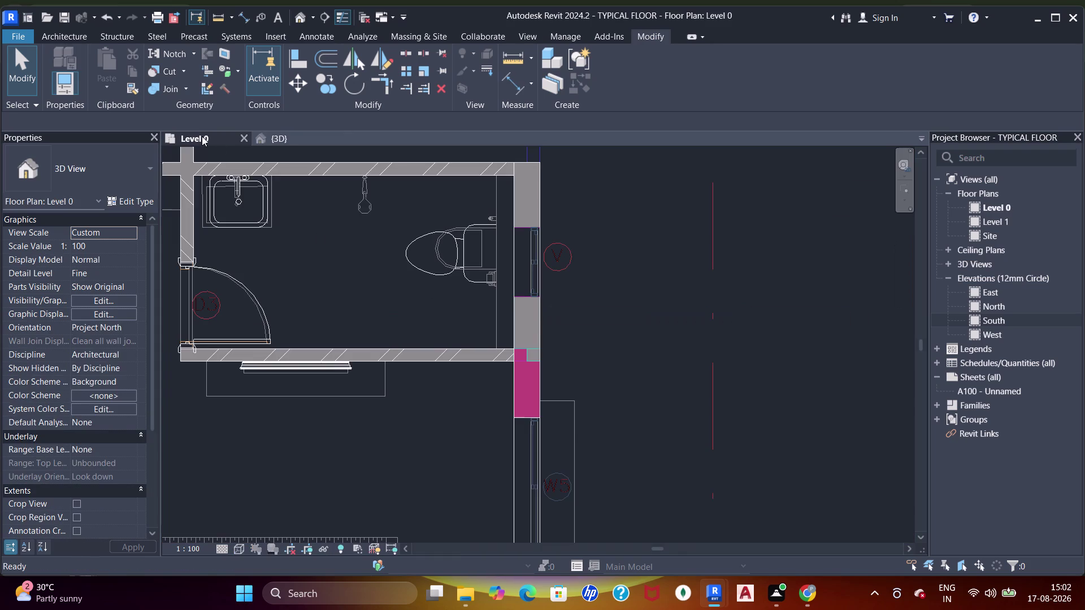
click(282, 137)
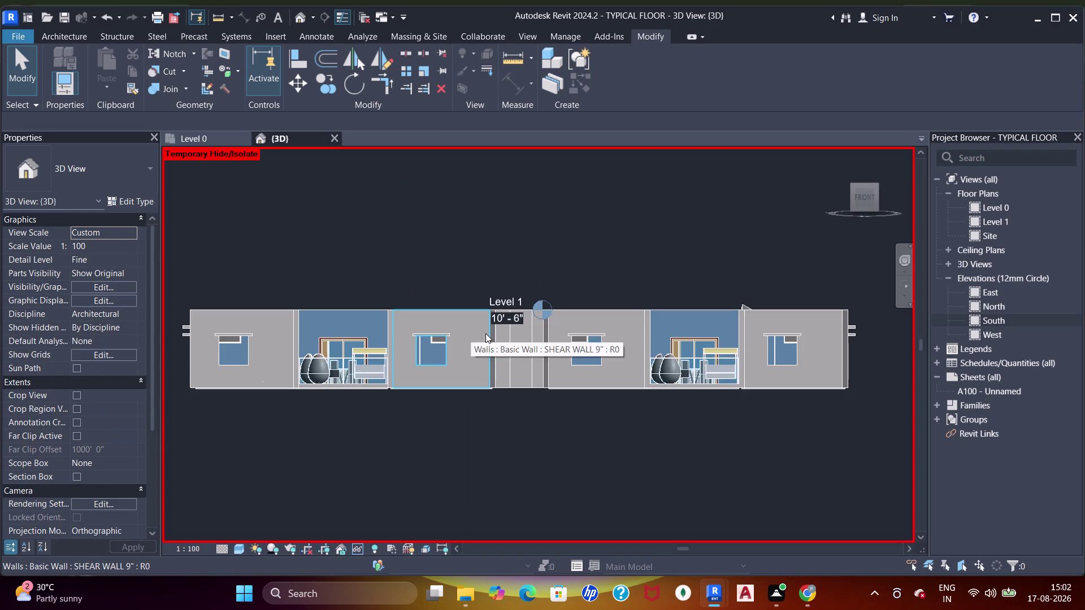
middle_drag(554, 336, 483, 427)
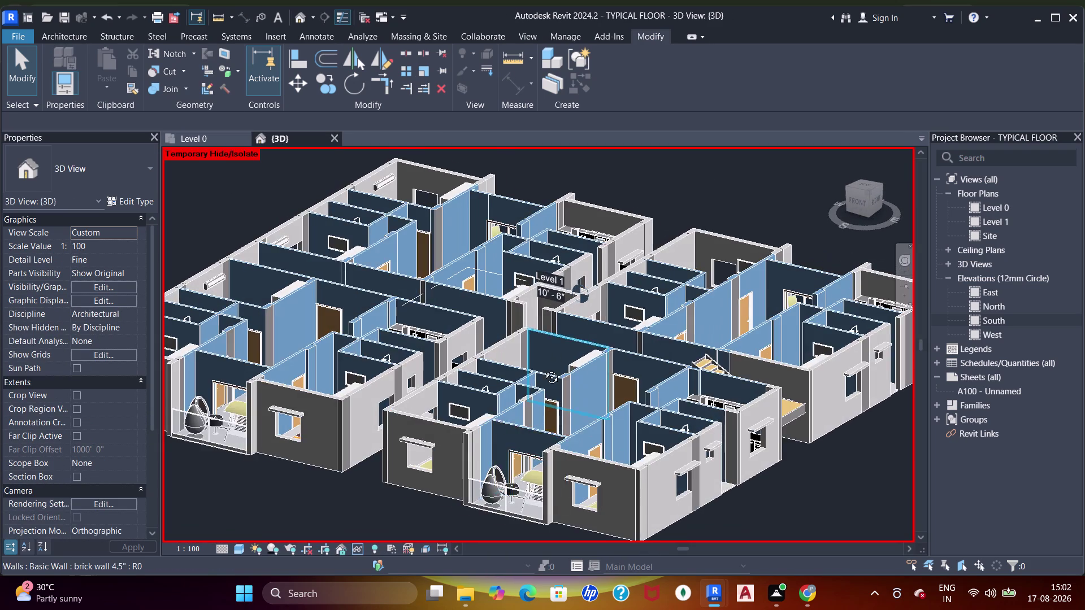